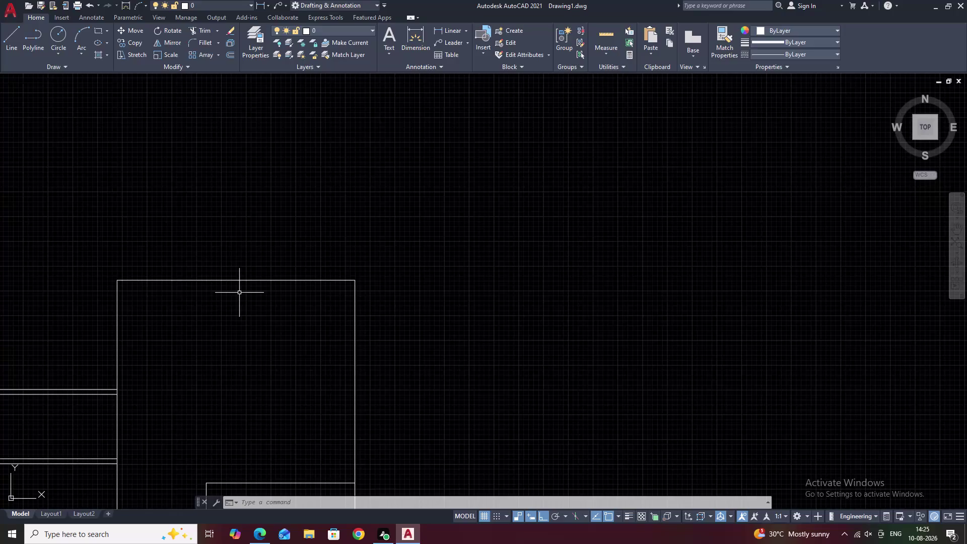
Pan over the elevation, then start a linear dimension and cancel it.
scroll(down, 3)
middle_drag(532, 241, 525, 213)
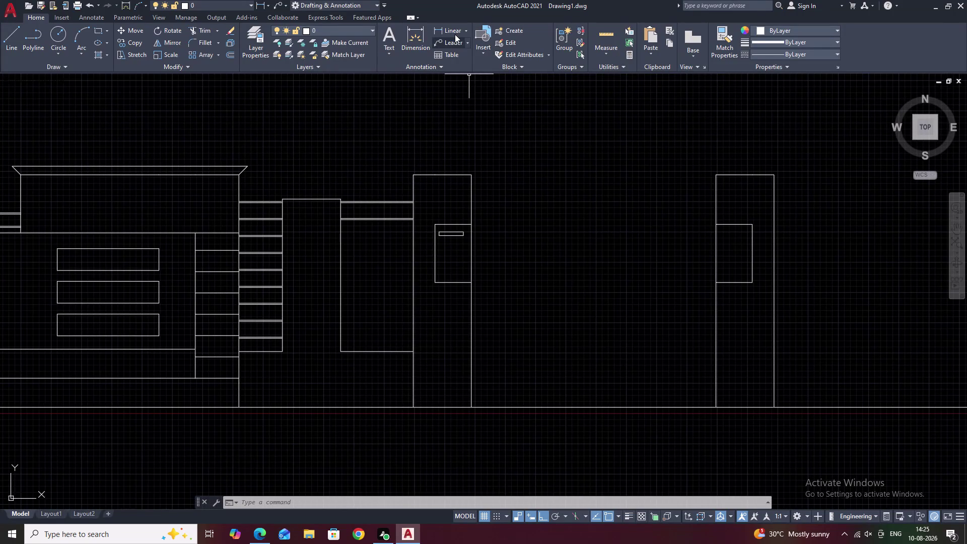
click(455, 35)
key(Escape)
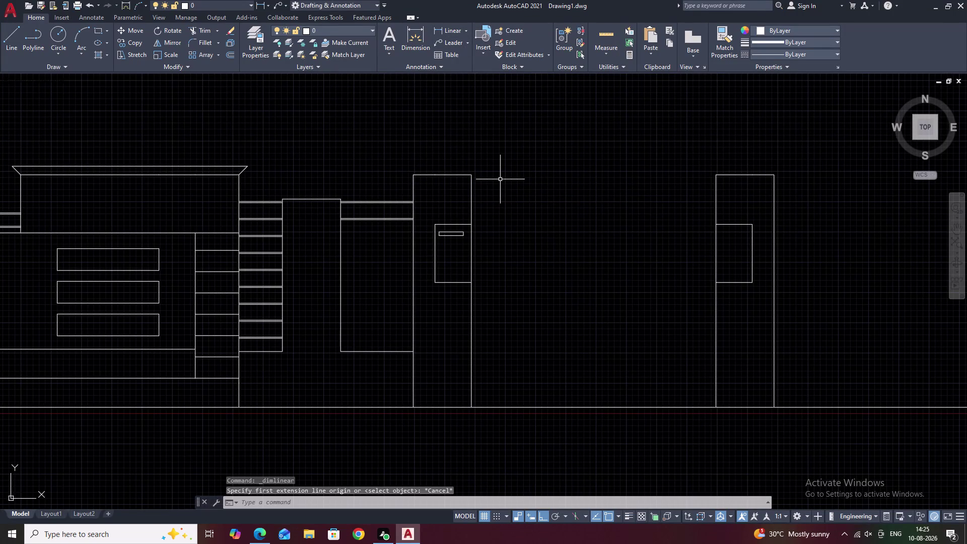
Edit the Standard dimension style and set its text height to 1.
text(d)
key(space)
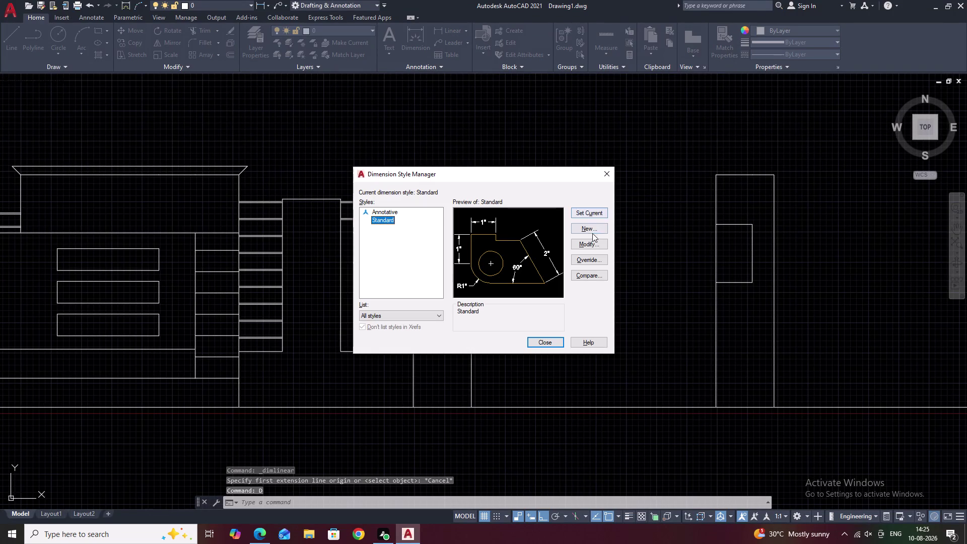
click(588, 241)
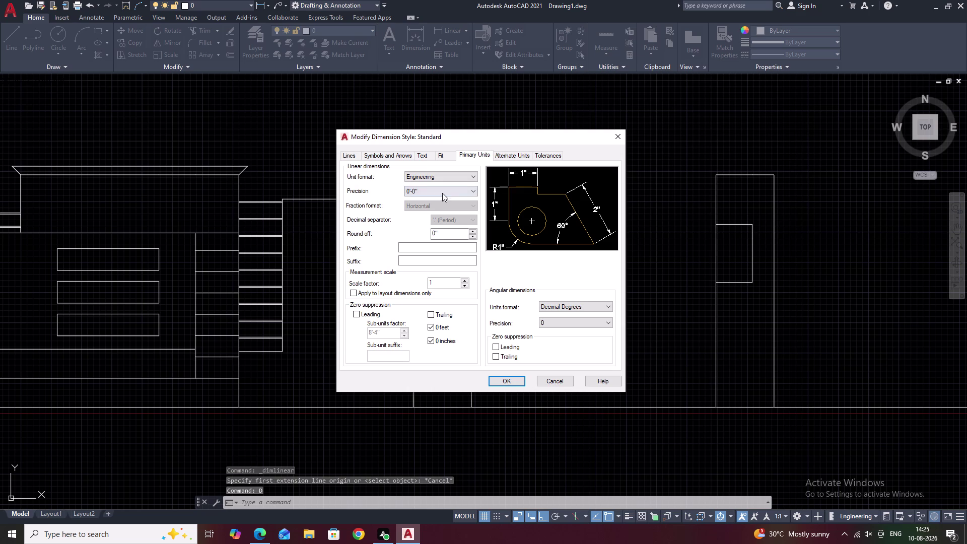
click(431, 155)
drag(466, 229, 443, 228)
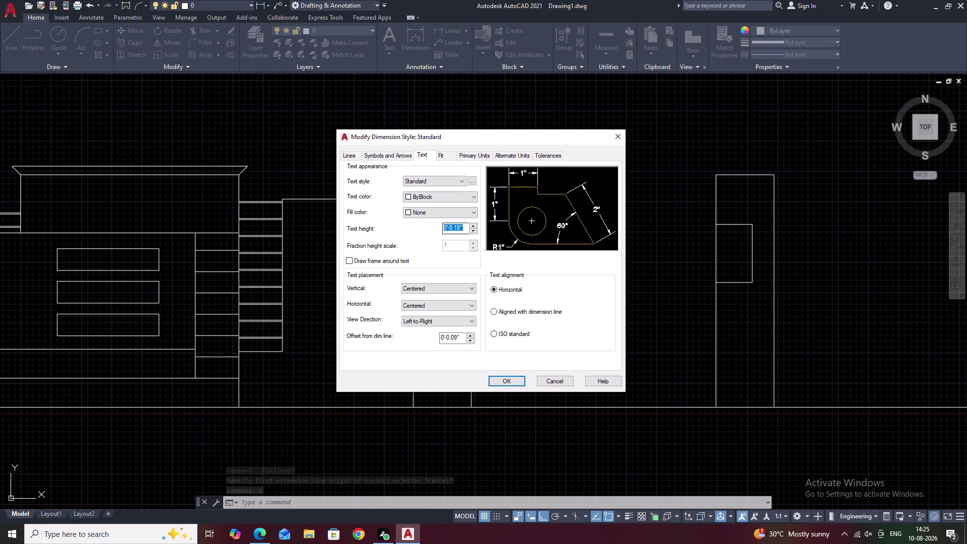
drag(444, 229, 426, 228)
key(BackSpace)
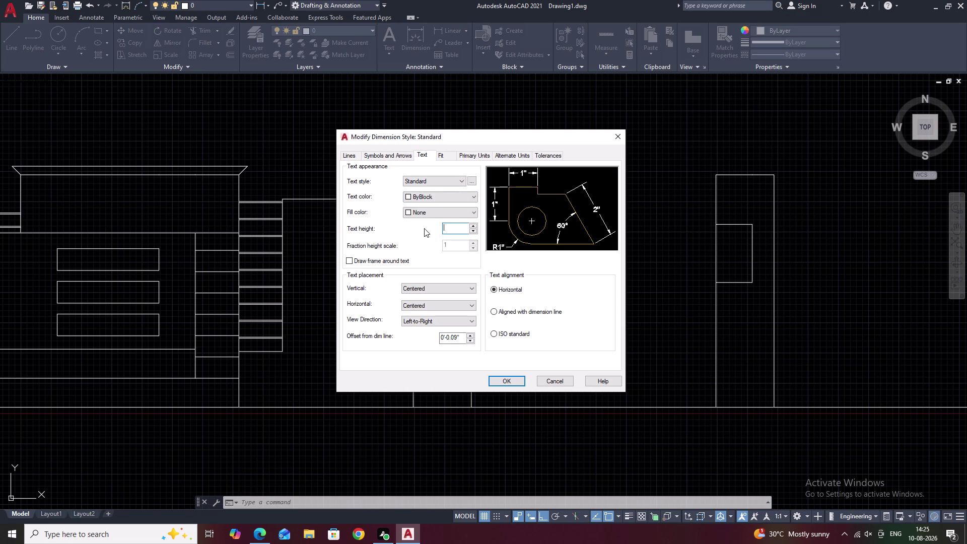
key(1)
Set the Standard style's arrow size to 2 and close the dialogs.
click(398, 159)
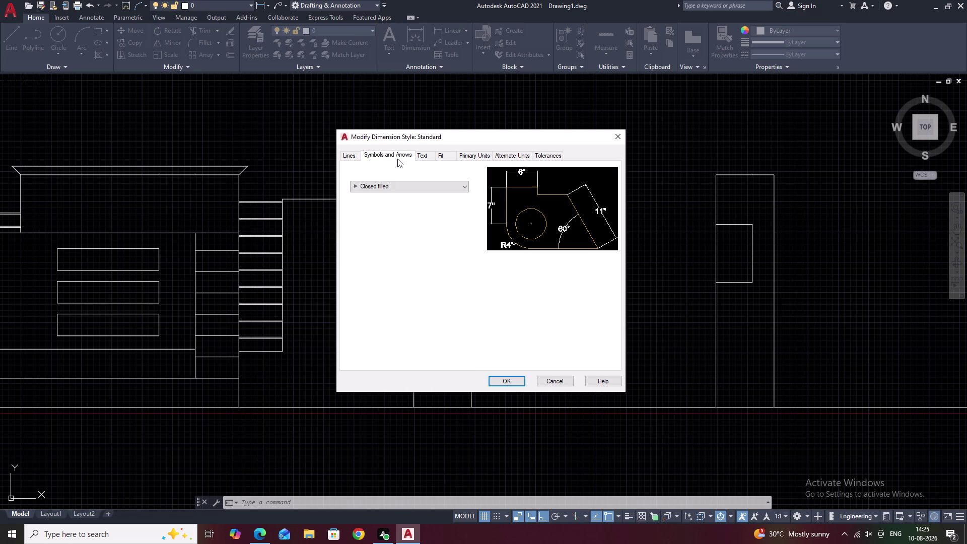
drag(372, 255, 343, 264)
key(BackSpace)
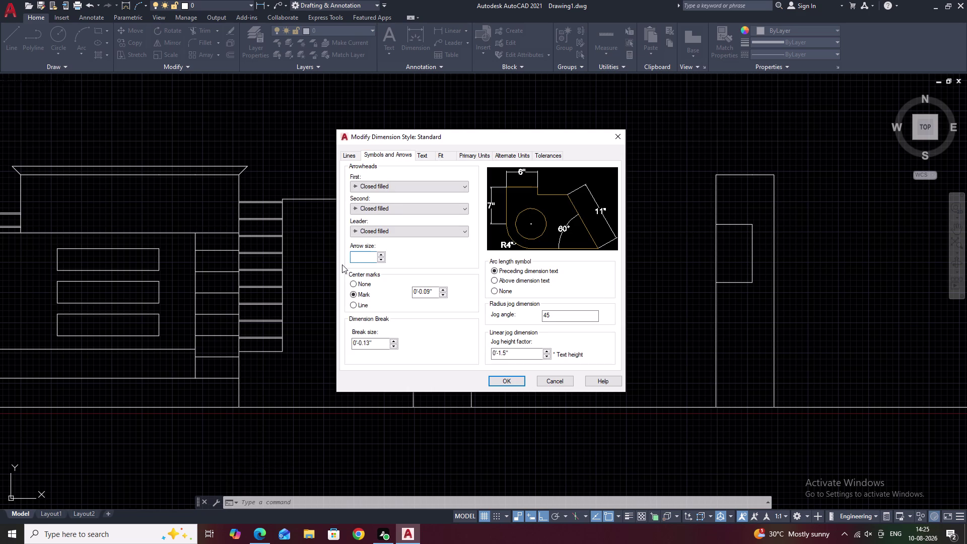
key(2)
click(513, 380)
click(544, 342)
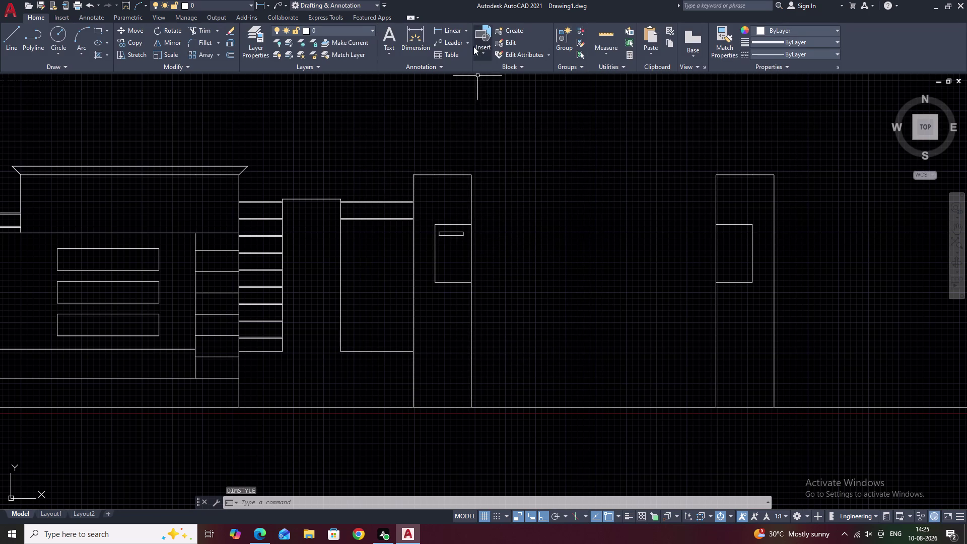
click(447, 27)
click(472, 175)
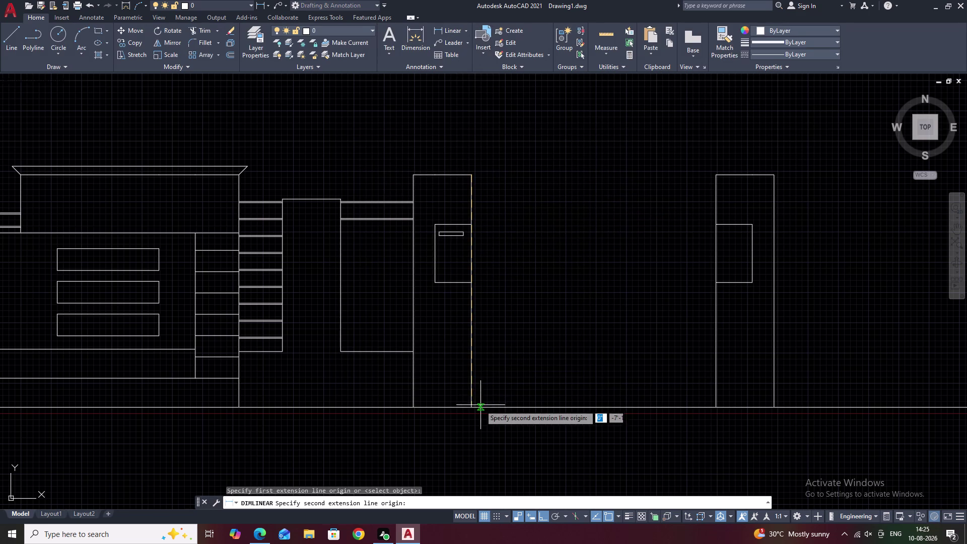
click(474, 407)
click(489, 406)
scroll(up, 3)
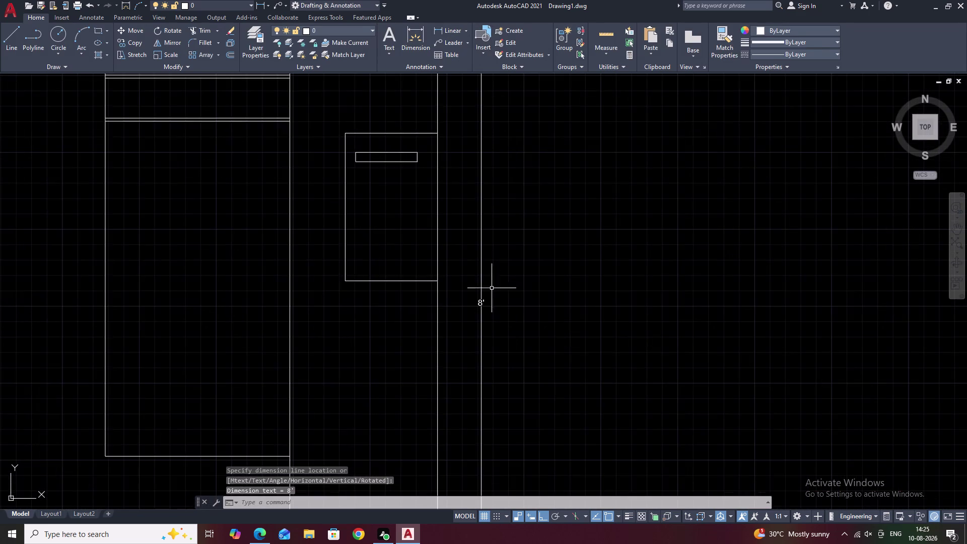
scroll(up, 3)
scroll(down, 3)
scroll(down, 3)
middle_drag(538, 325, 515, 331)
scroll(up, 3)
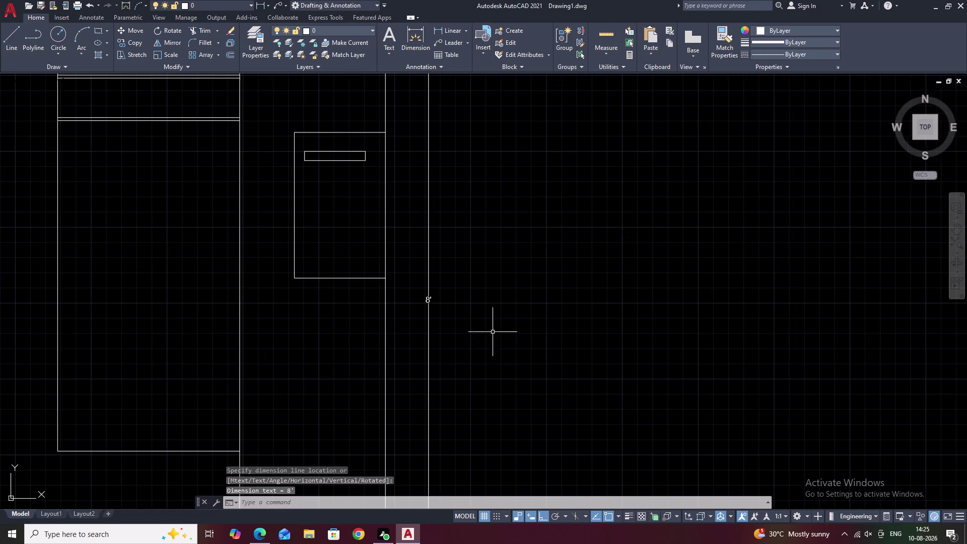
click(429, 338)
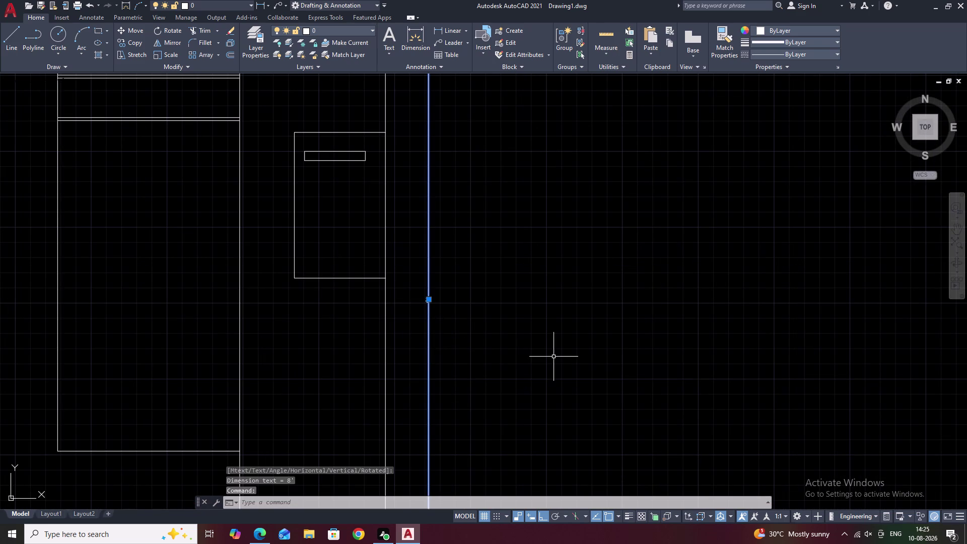
text(e)
key(space)
scroll(down, 3)
scroll(down, 3)
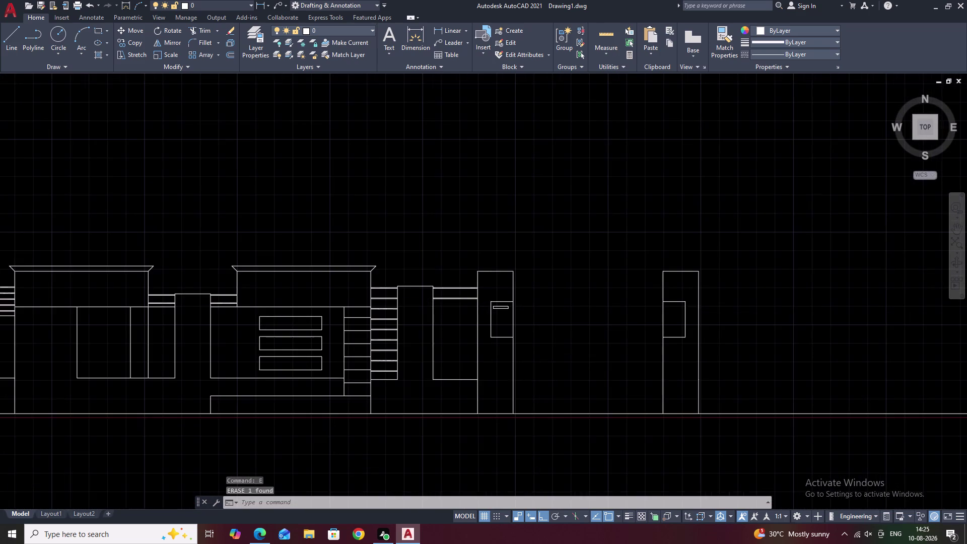
middle_drag(575, 354, 527, 367)
scroll(up, 3)
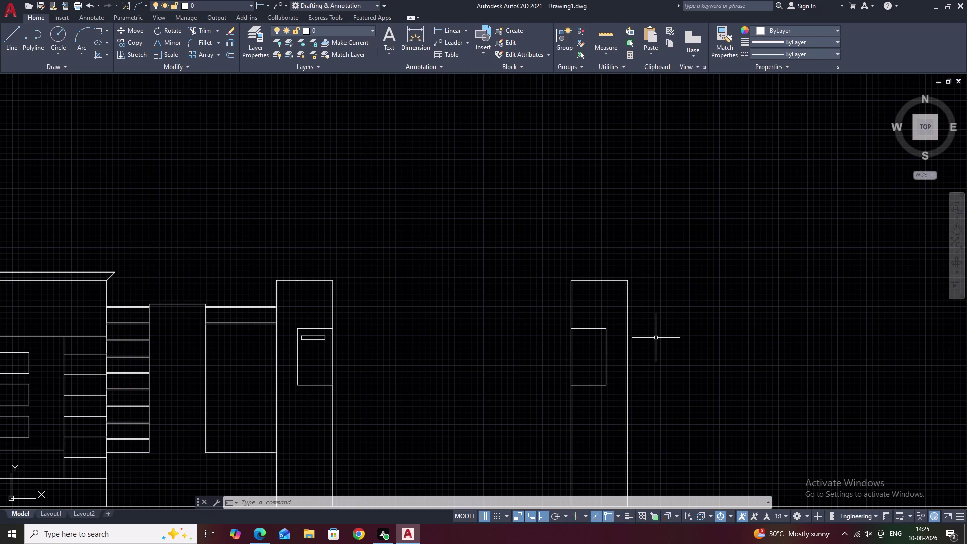
Select both pieces of the pillar's top edge and join them with J.
middle_drag(342, 269, 481, 293)
scroll(up, 3)
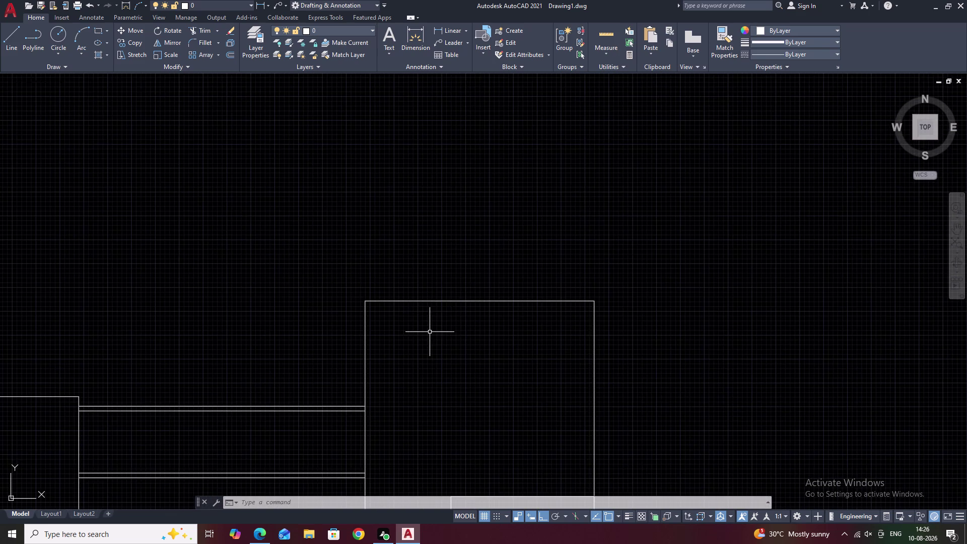
middle_drag(430, 332, 441, 313)
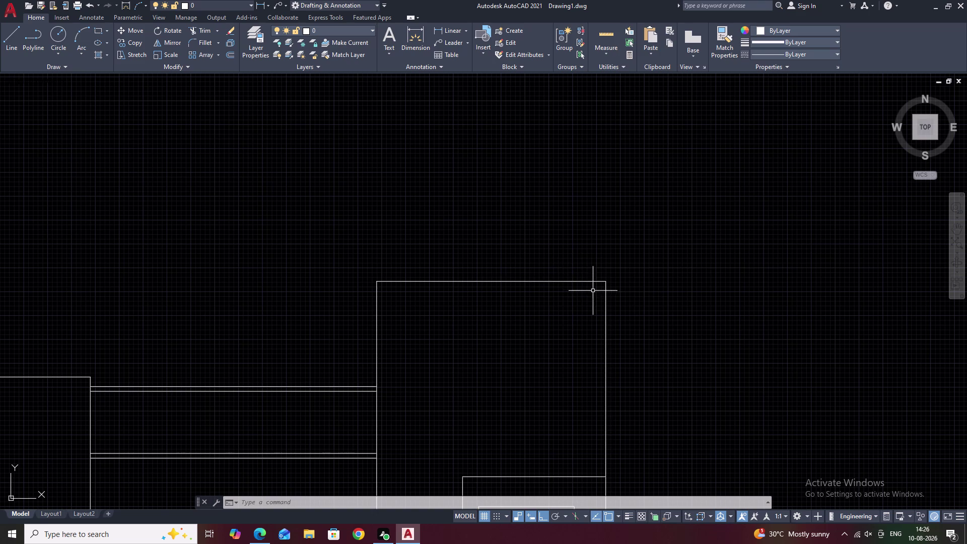
drag(564, 250, 470, 304)
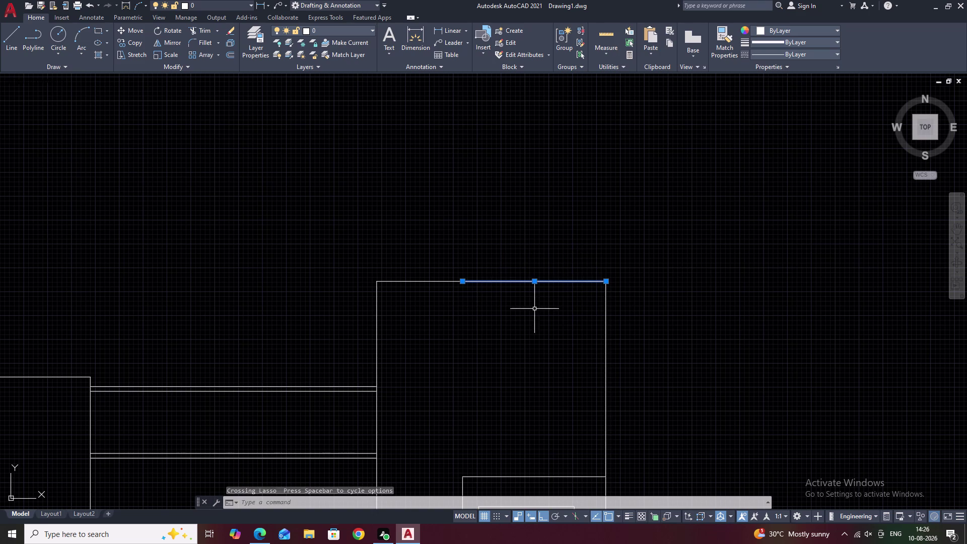
drag(461, 255, 414, 307)
text(j)
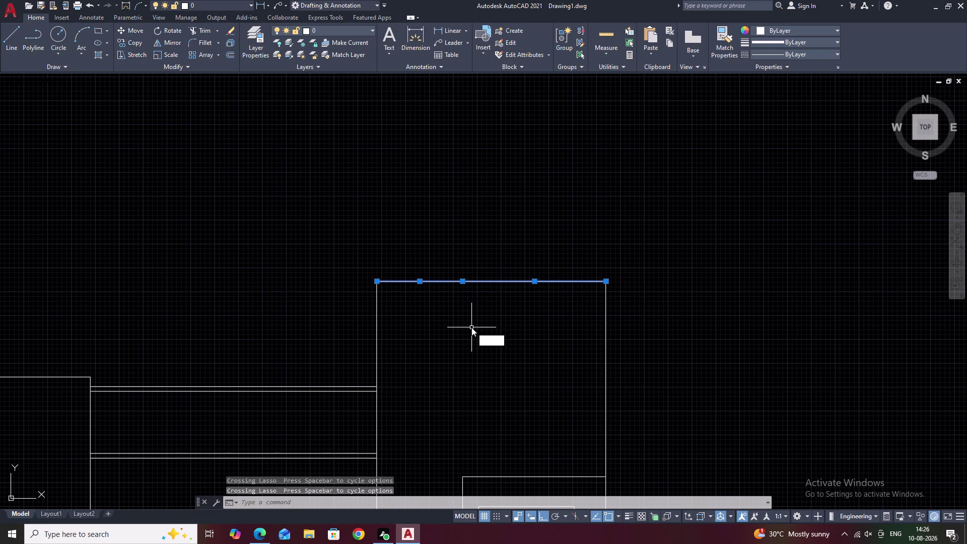
key(space)
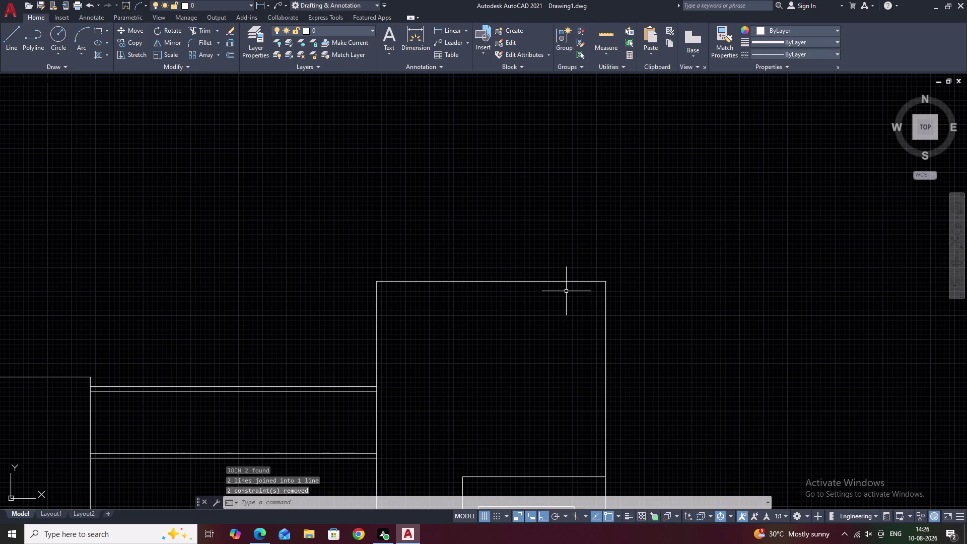
Start a 3-unit offset of the pillar's top edge, then cancel it.
text(o)
key(space)
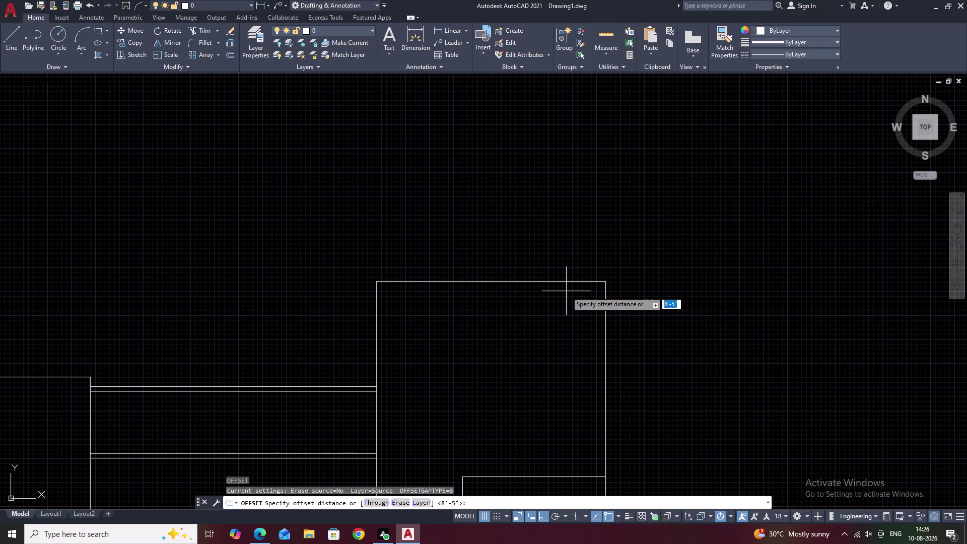
key(3)
key(space)
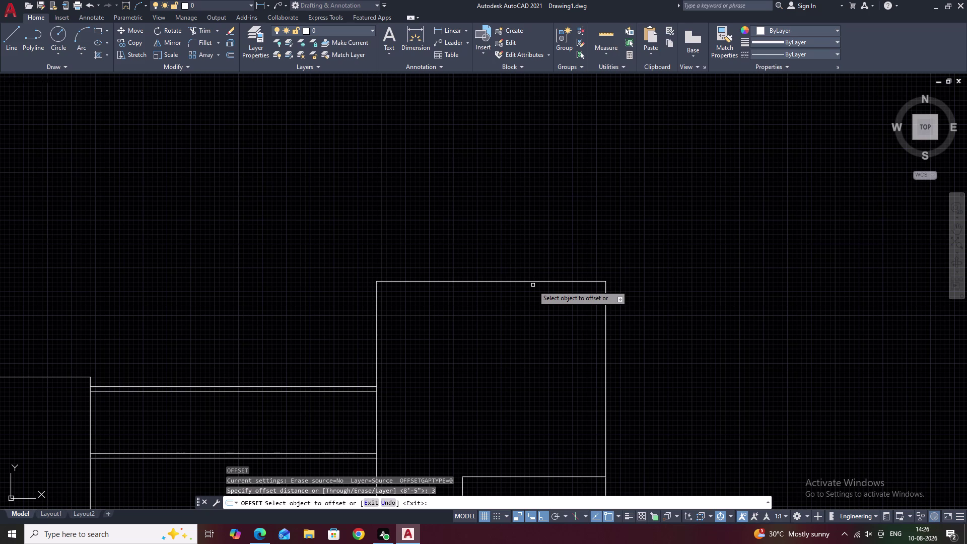
click(539, 281)
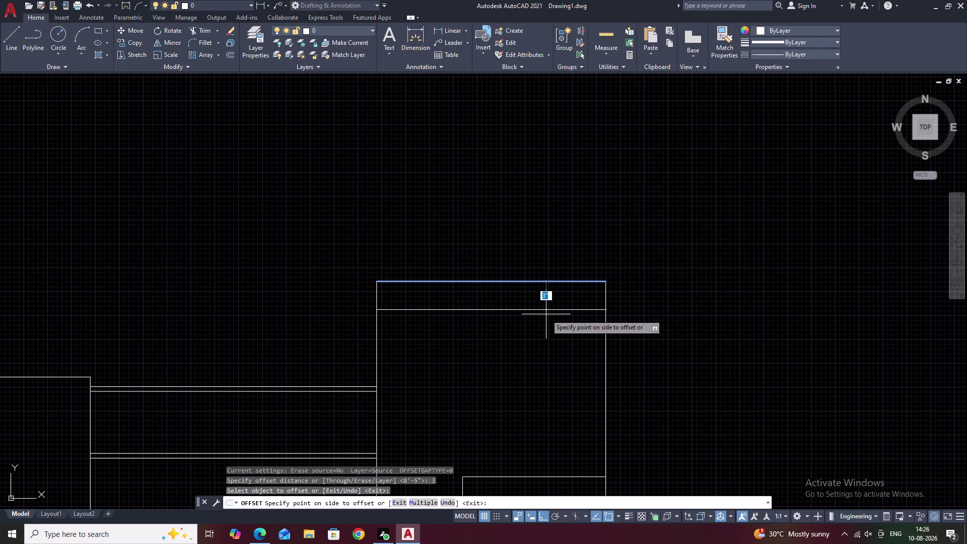
key(Escape)
Offset the pillar's top edge 2 units downward.
text(o)
key(space)
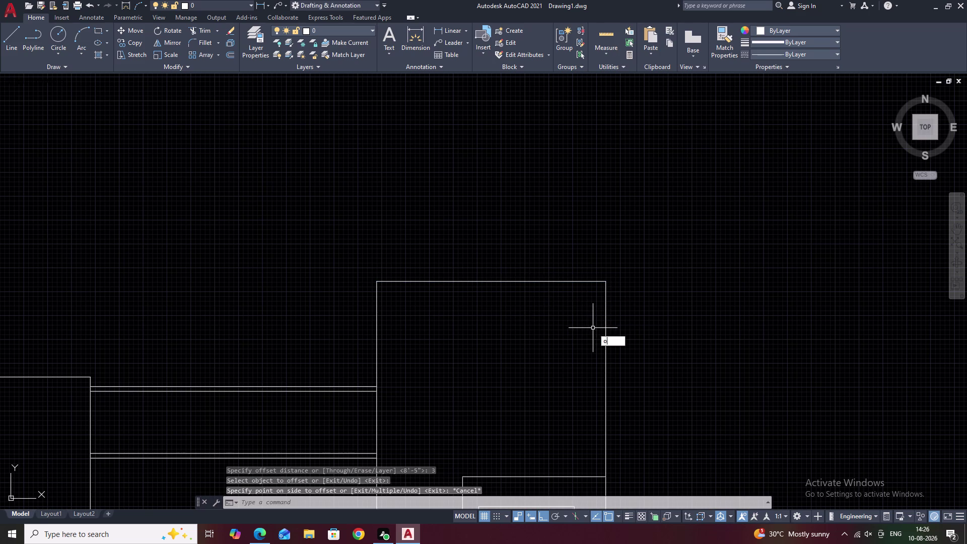
text(2)
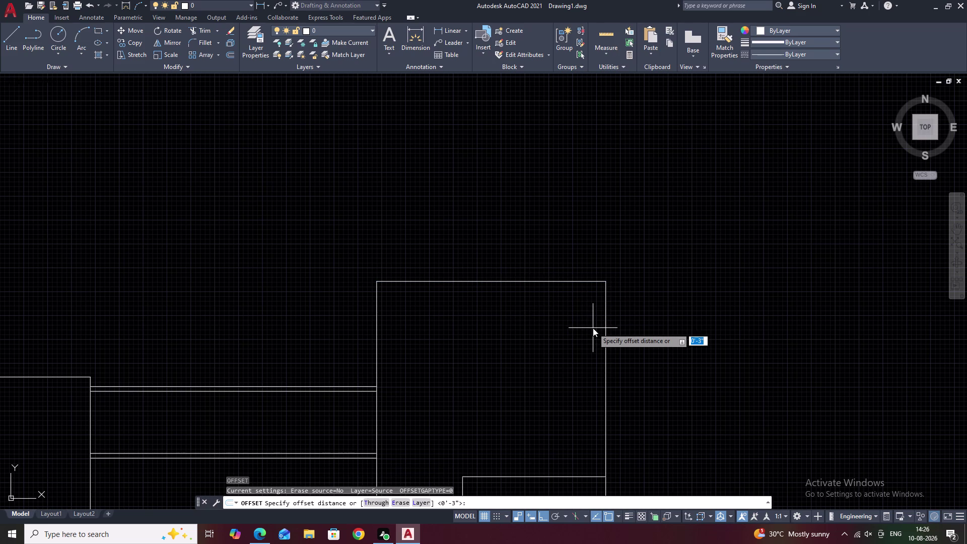
key(space)
click(540, 283)
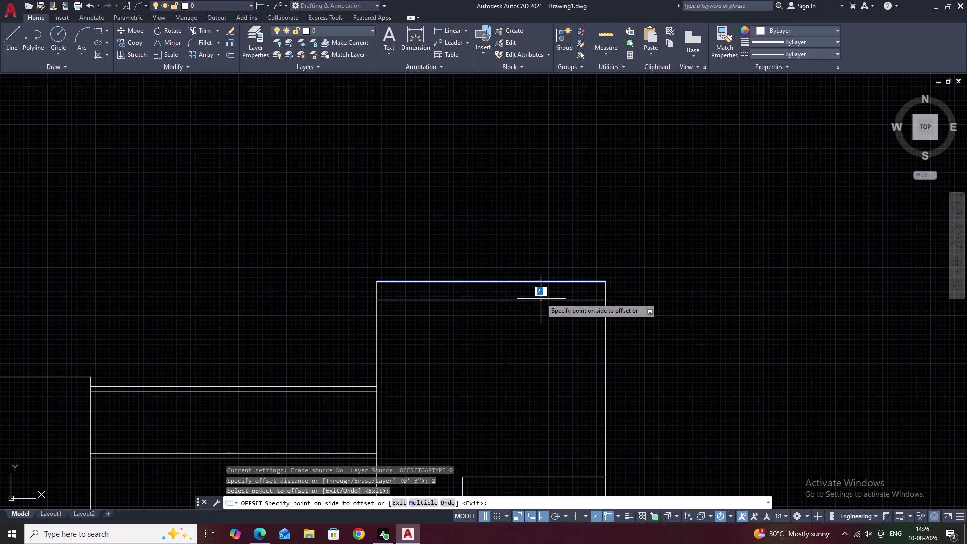
click(542, 315)
key(Escape)
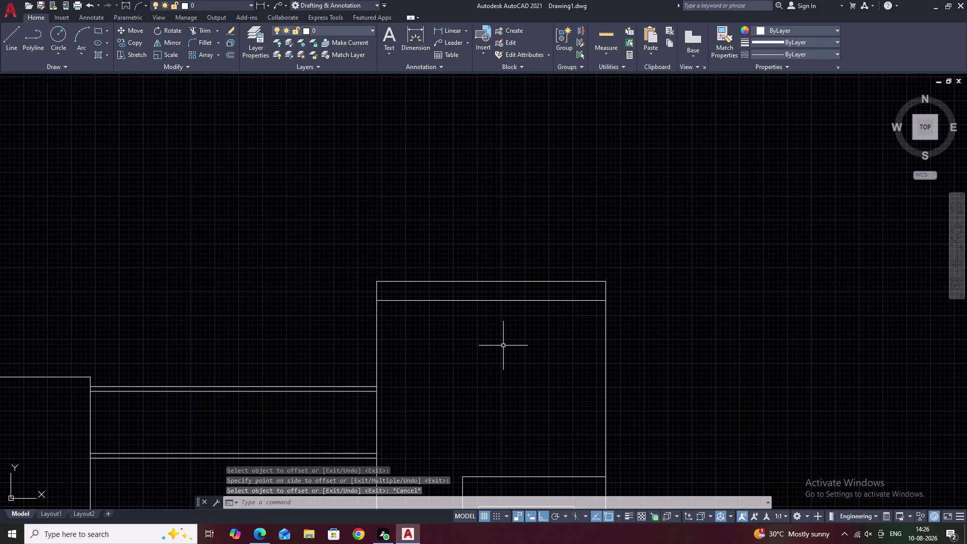
Trim the left and right side stubs above the new inner line.
text(tr)
key(space)
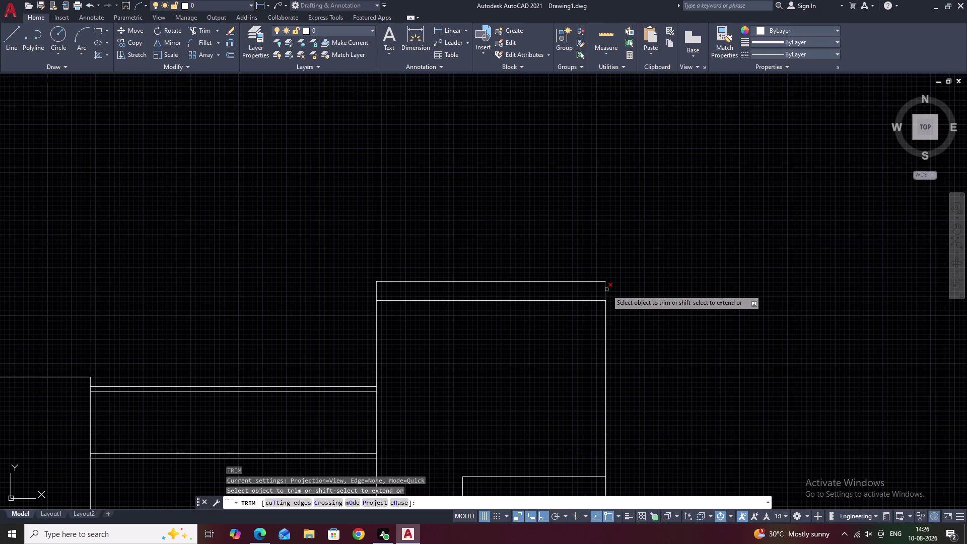
click(606, 290)
click(377, 290)
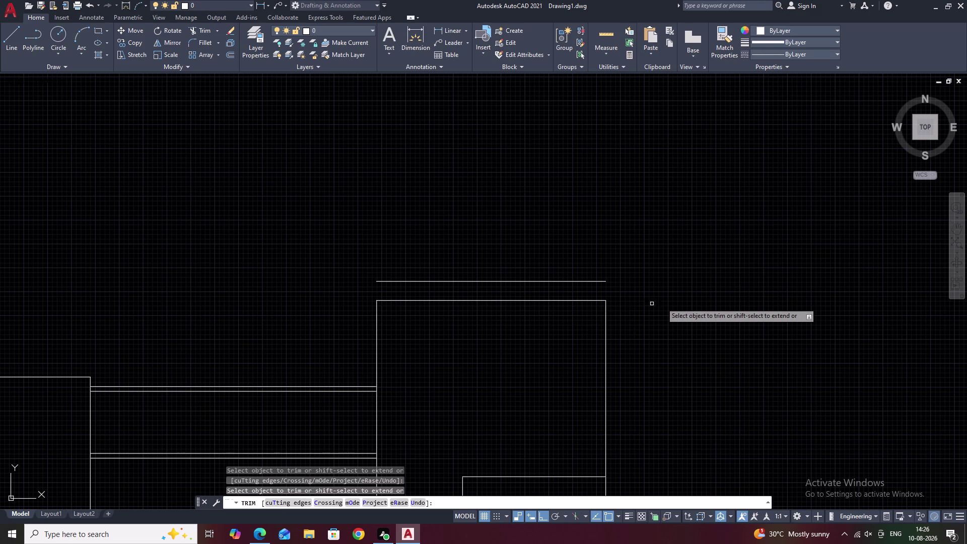
key(Escape)
Re-center the view on the pillar top and start the LINE command.
scroll(down, 3)
middle_drag(631, 290, 599, 301)
scroll(up, 3)
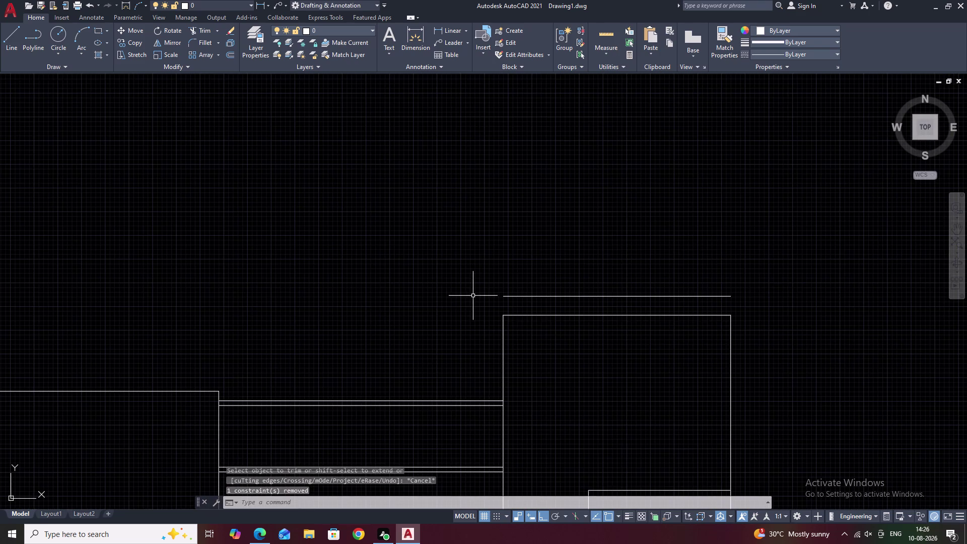
scroll(up, 3)
middle_drag(521, 323, 570, 336)
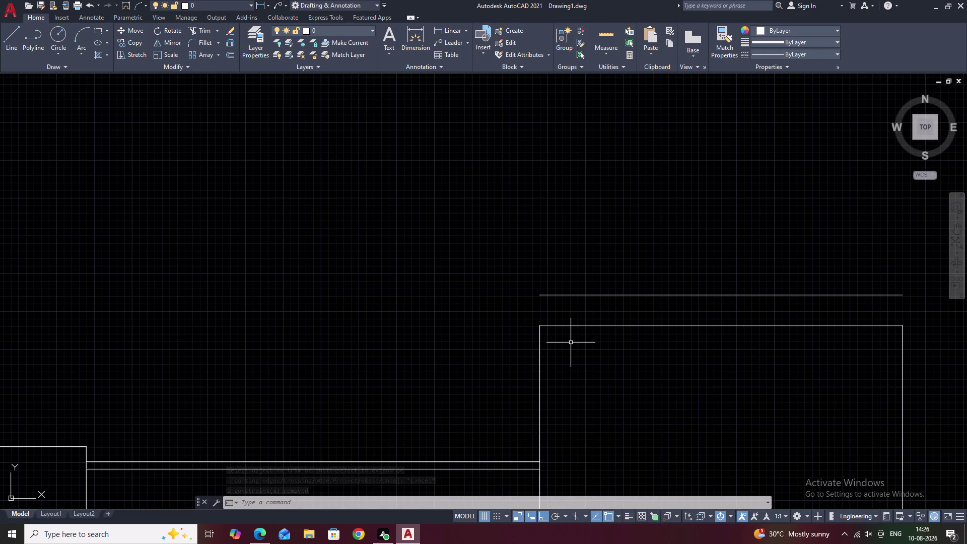
text(l)
key(space)
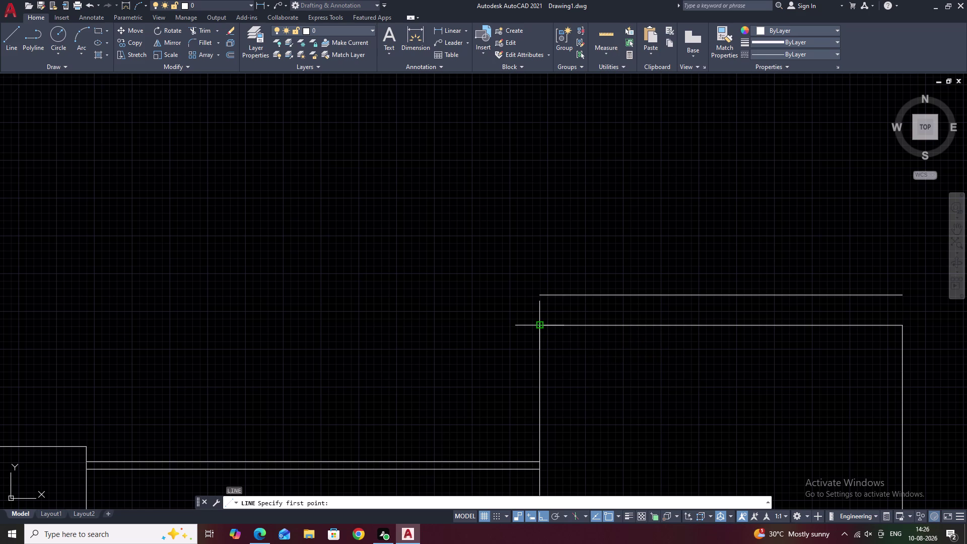
click(539, 326)
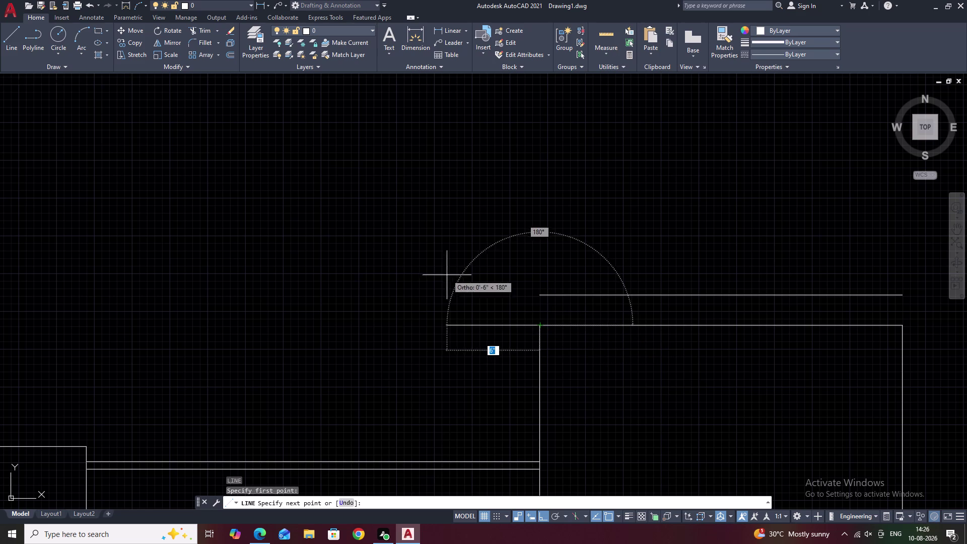
key(F8)
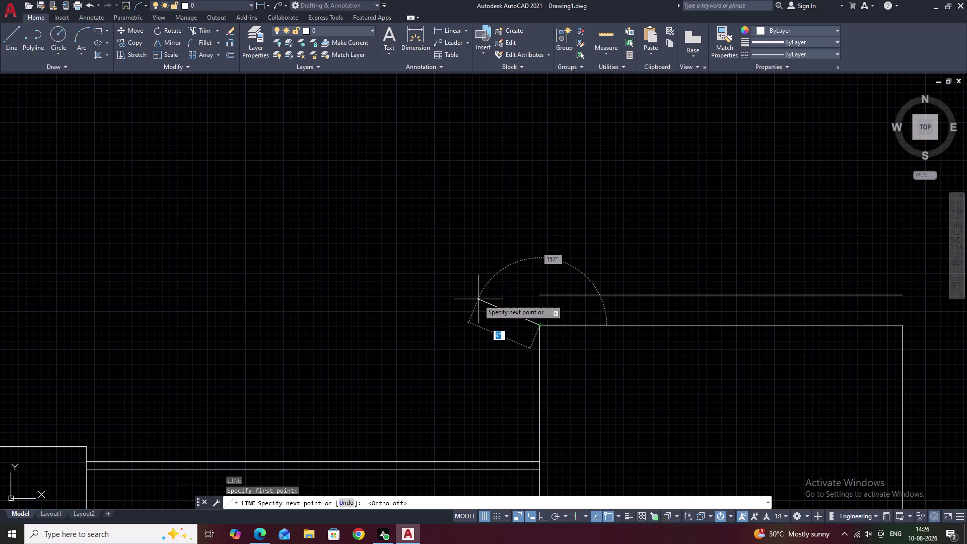
key(shift+at)
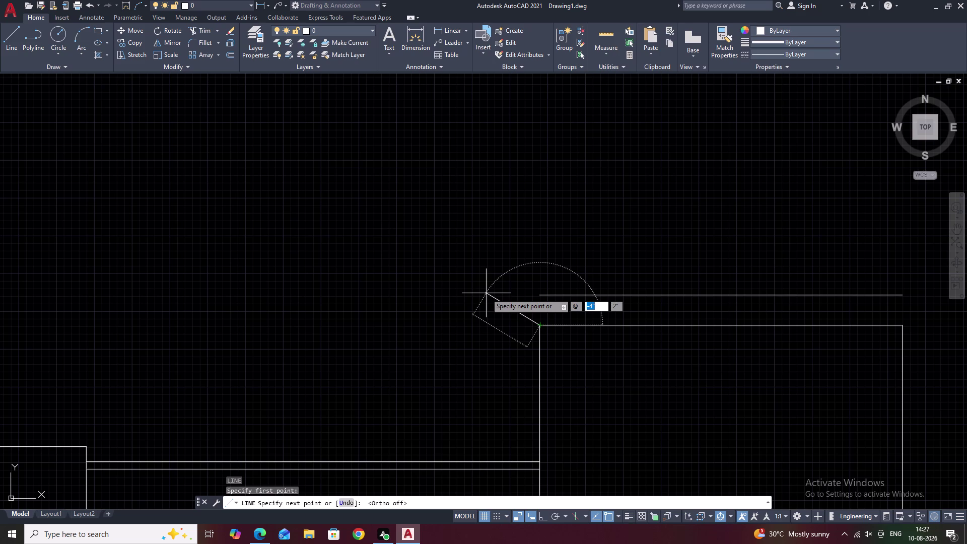
key(2)
key(space)
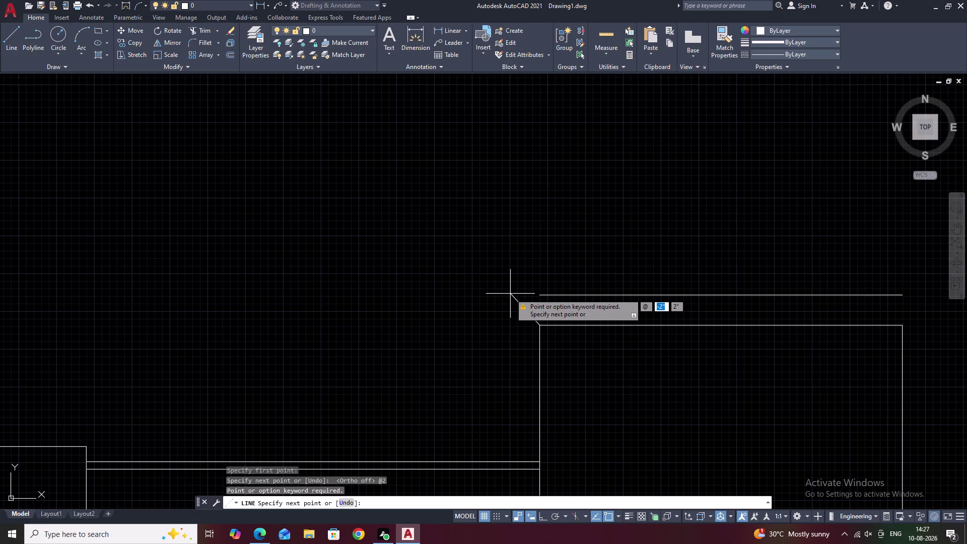
key(period)
key(BackSpace)
key(2)
key(shift+less)
text(13)
key(Return)
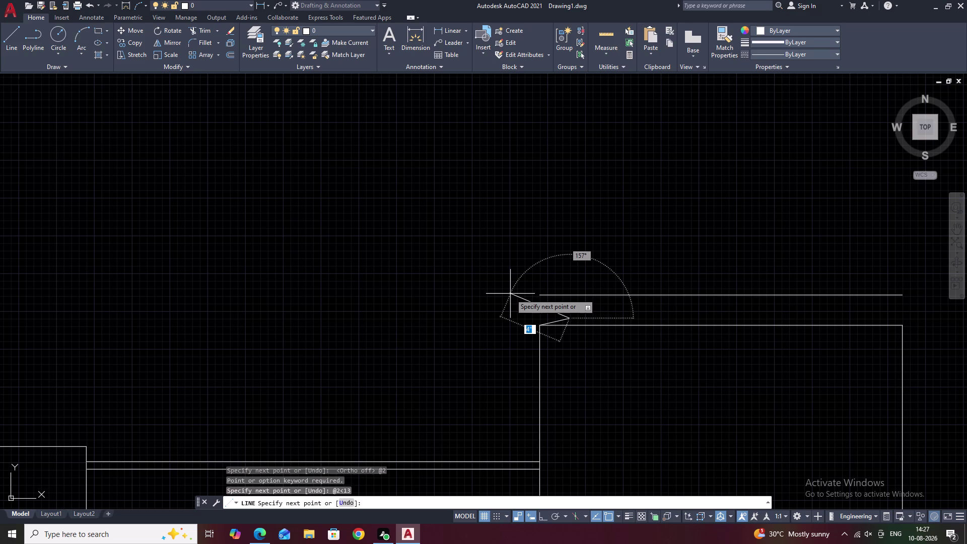
key(5)
key(Escape)
key(Escape)
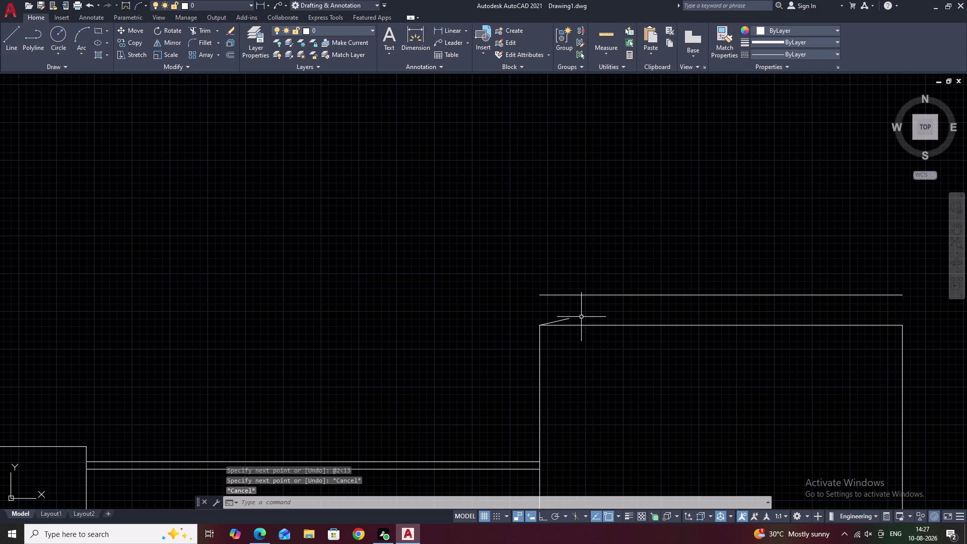
click(566, 320)
text(e)
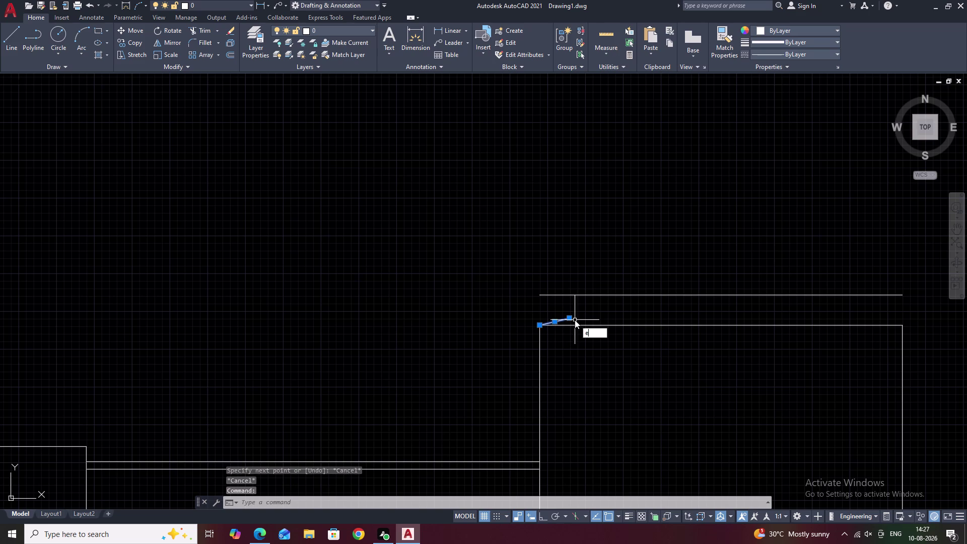
key(space)
text(l)
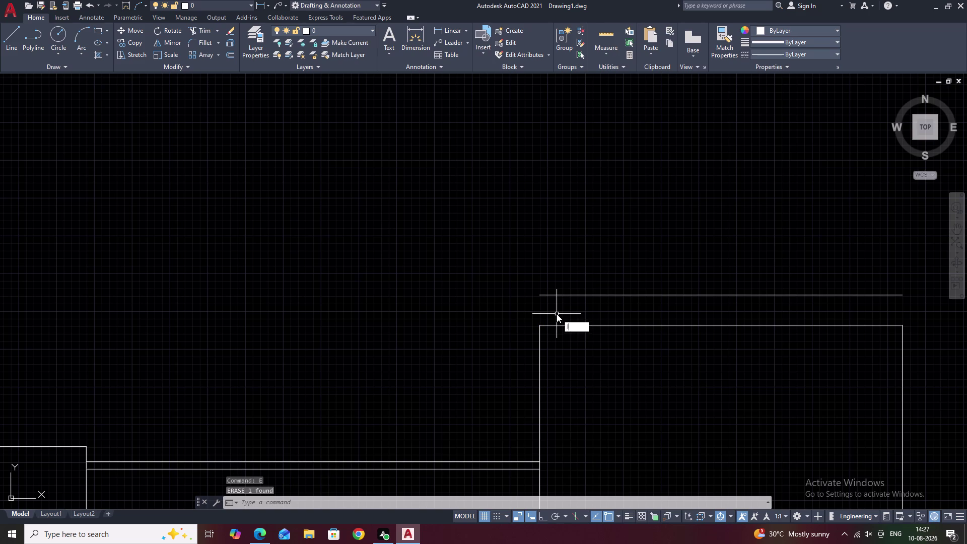
key(space)
click(537, 323)
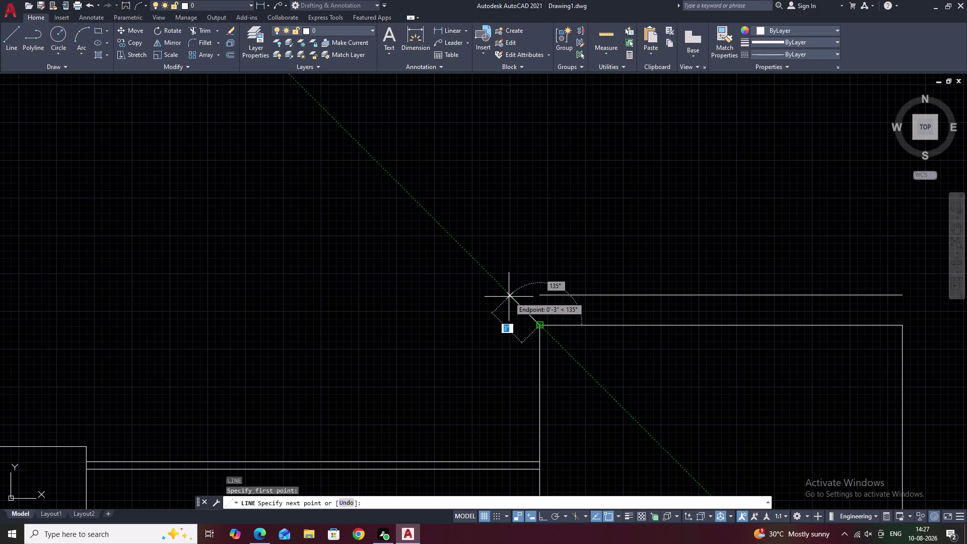
key(shift+at)
key(2)
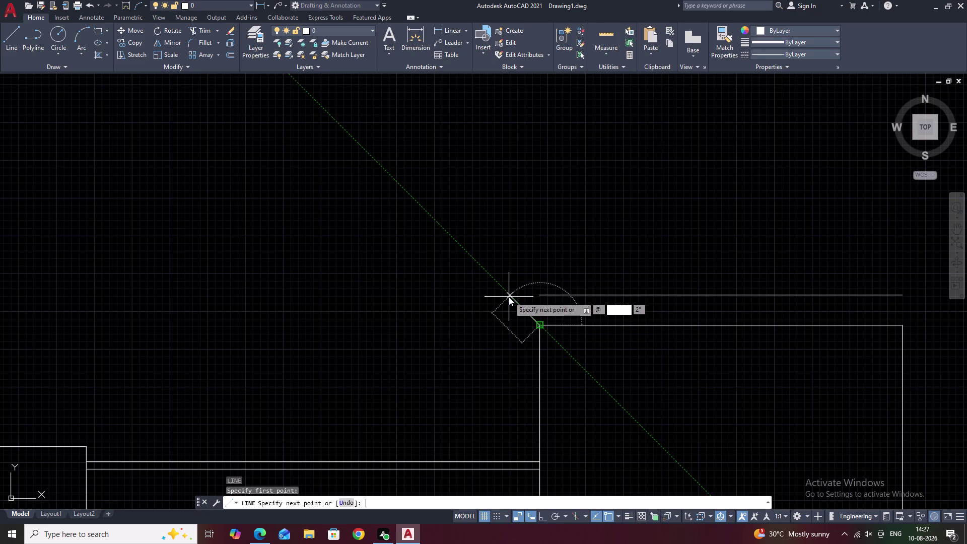
key(shift+less)
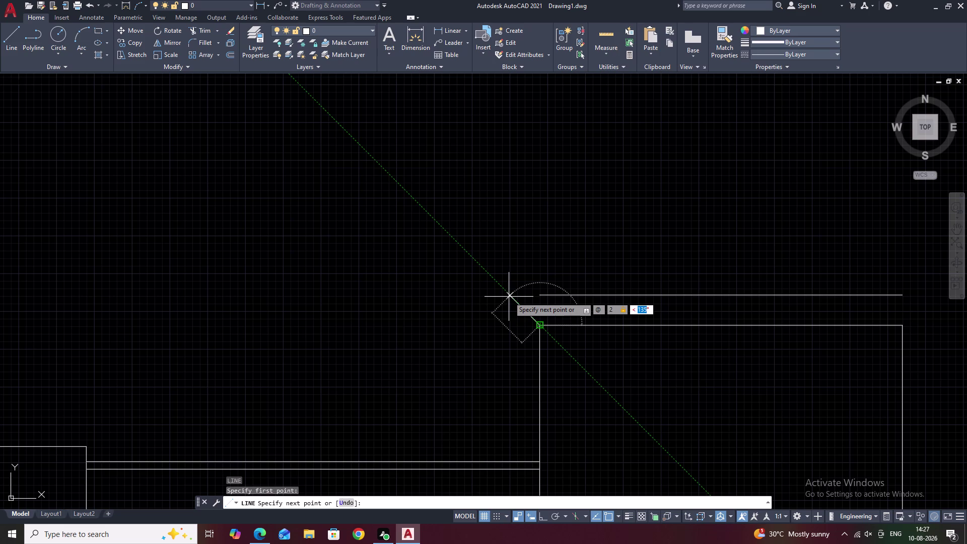
key(space)
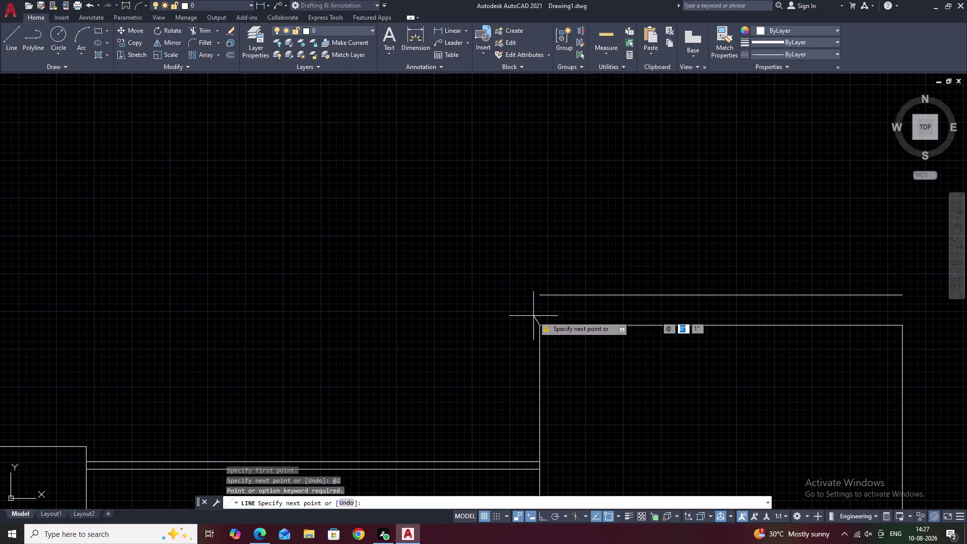
key(Escape)
text(l)
key(space)
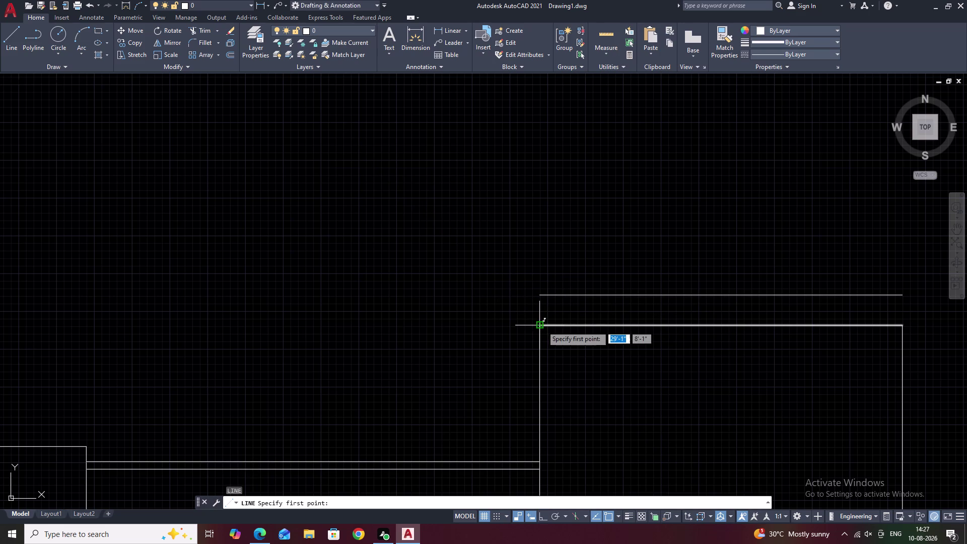
click(541, 326)
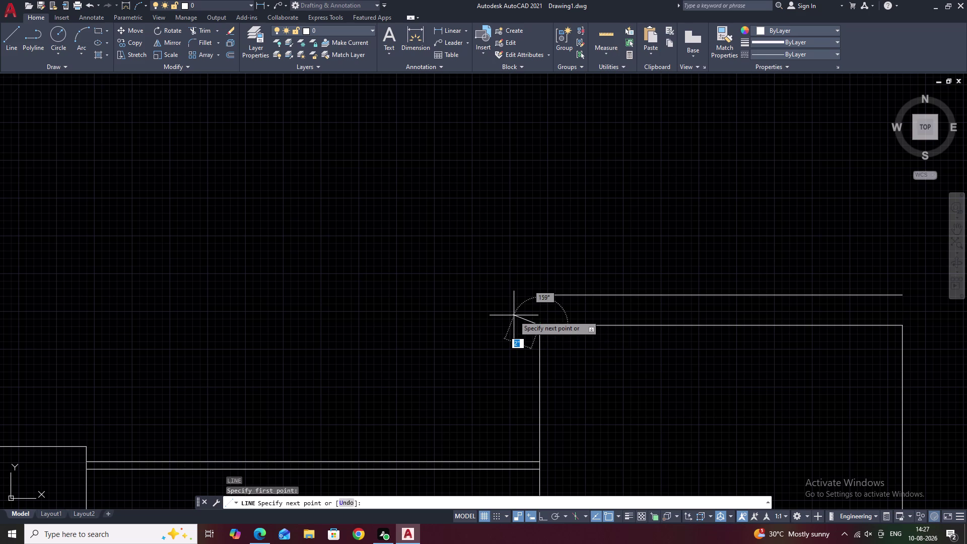
key(shift+at)
key(2)
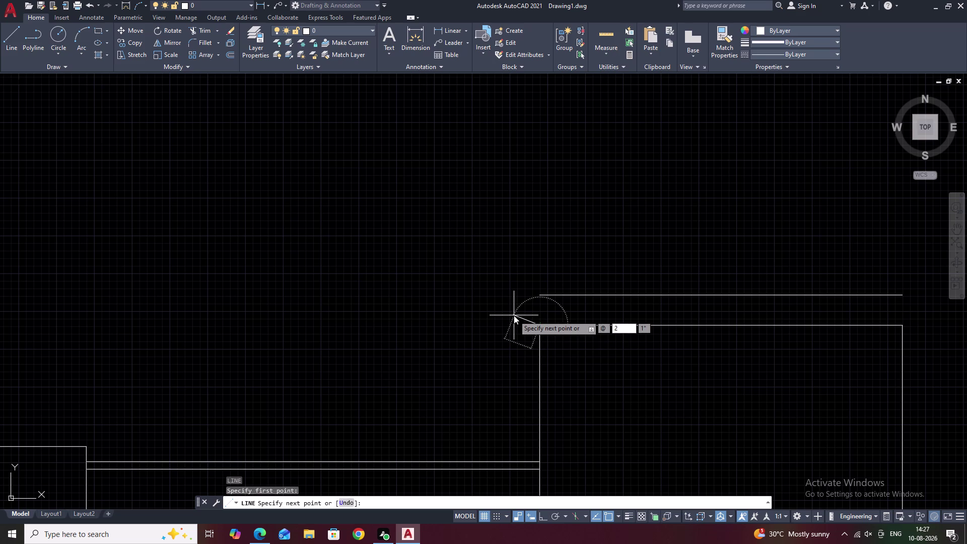
key(shift+less)
text(1)
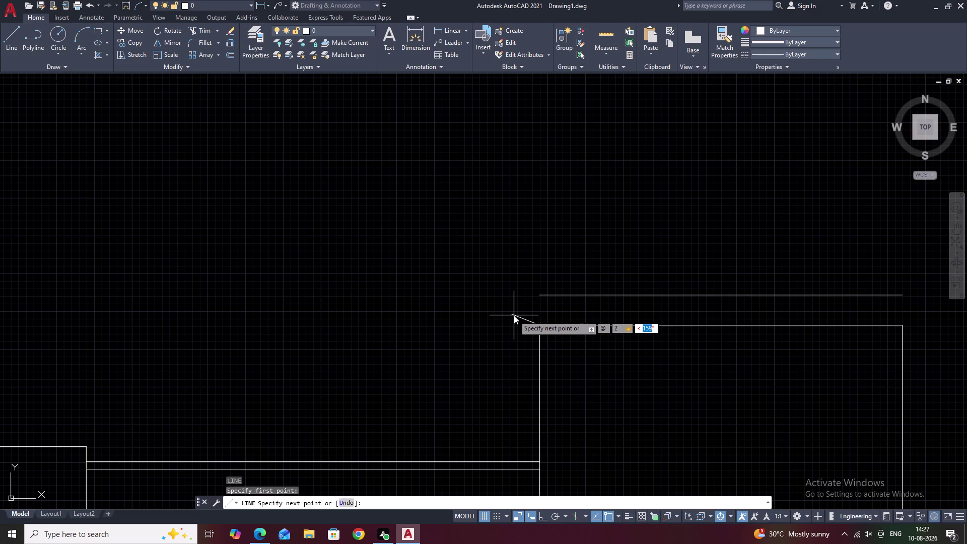
text(35)
key(space)
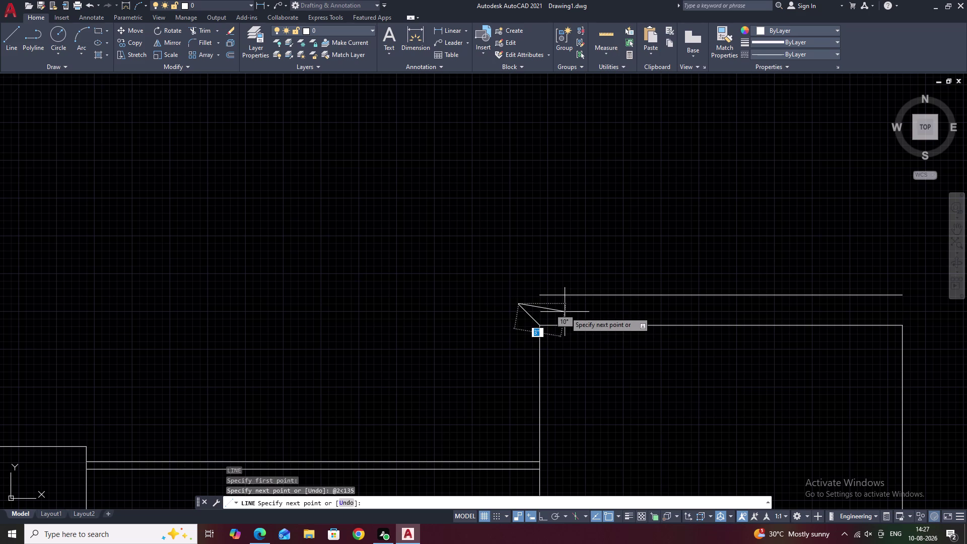
key(Escape)
scroll(up, 3)
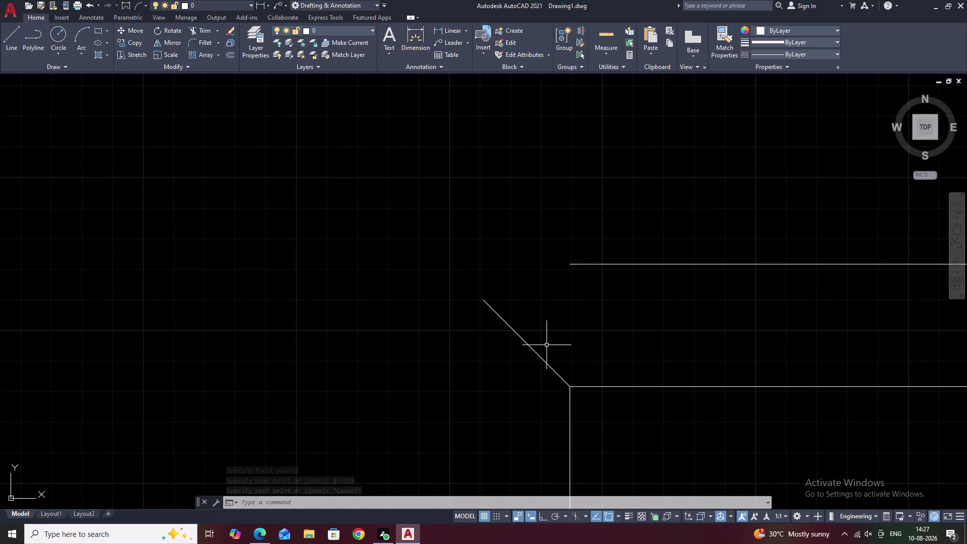
click(542, 357)
text(e)
key(space)
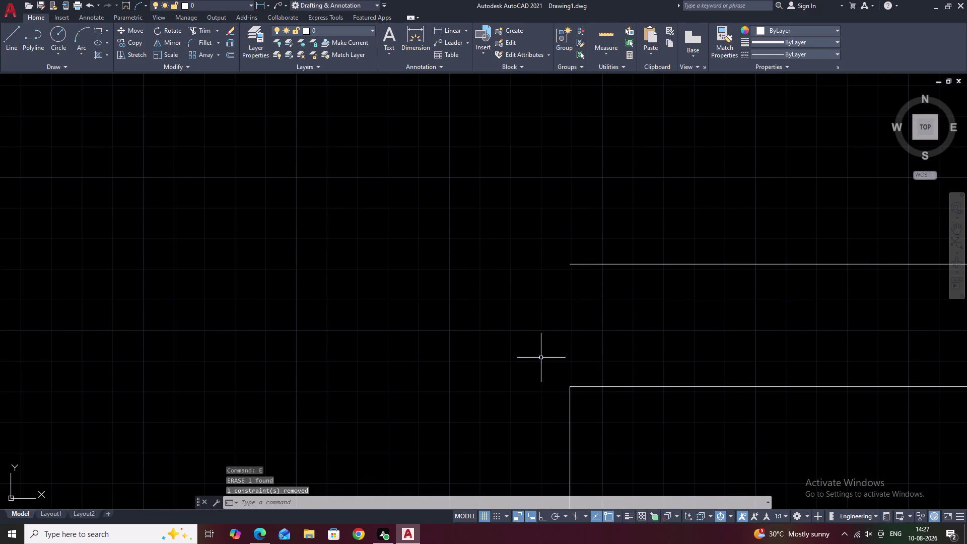
click(444, 32)
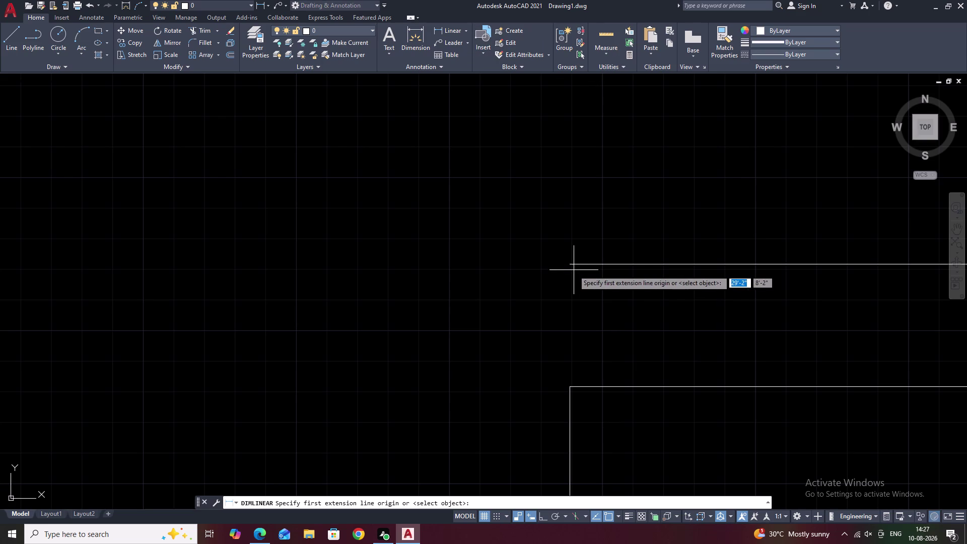
Measure from the upper line's left end to the rectangle's corner, then abandon it.
click(572, 265)
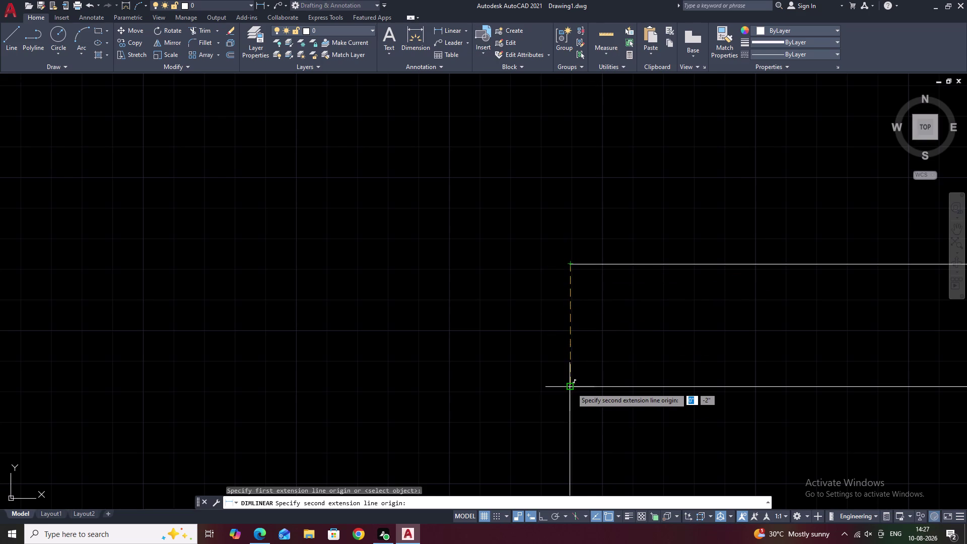
click(571, 387)
key(Escape)
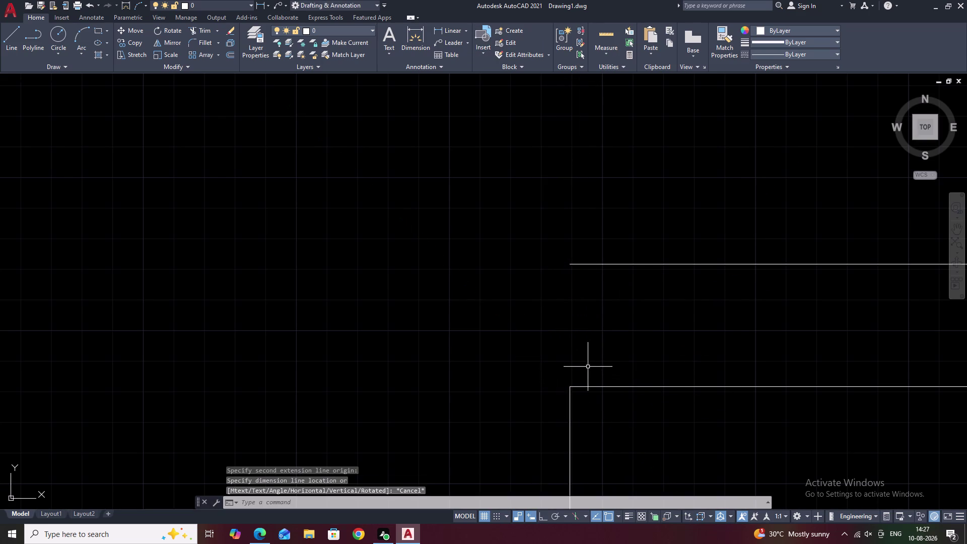
scroll(down, 3)
Draw a 3-unit line at 135° from the right rectangle's top-left corner.
text(l)
key(space)
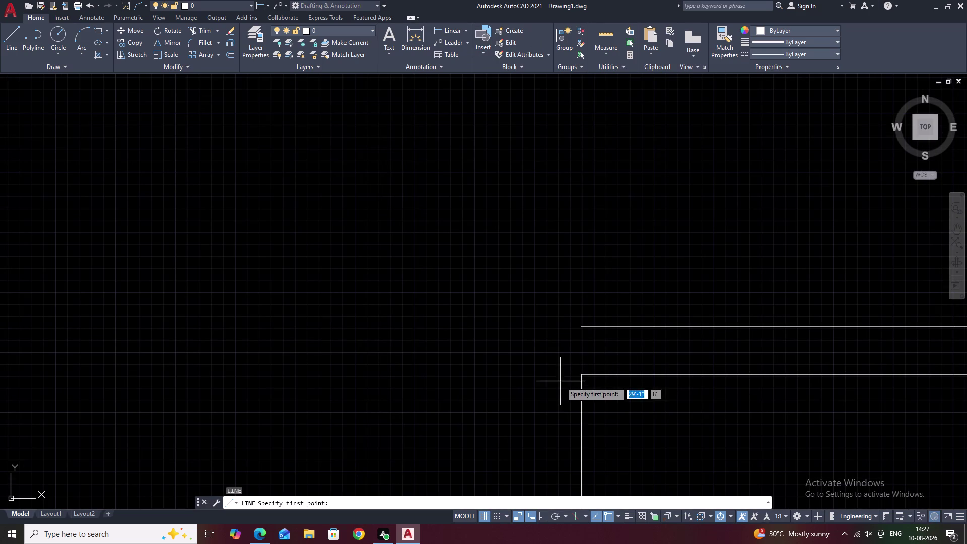
click(582, 375)
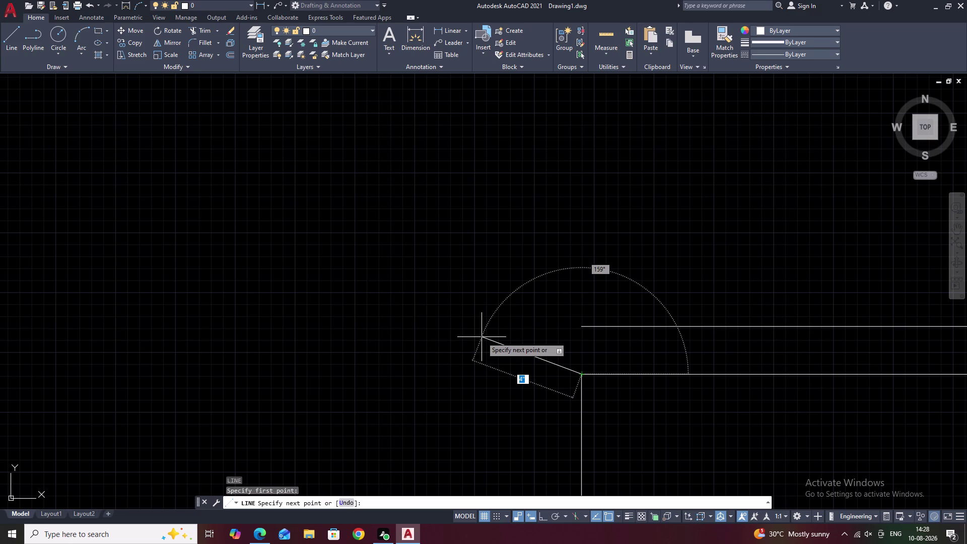
key(shift+at)
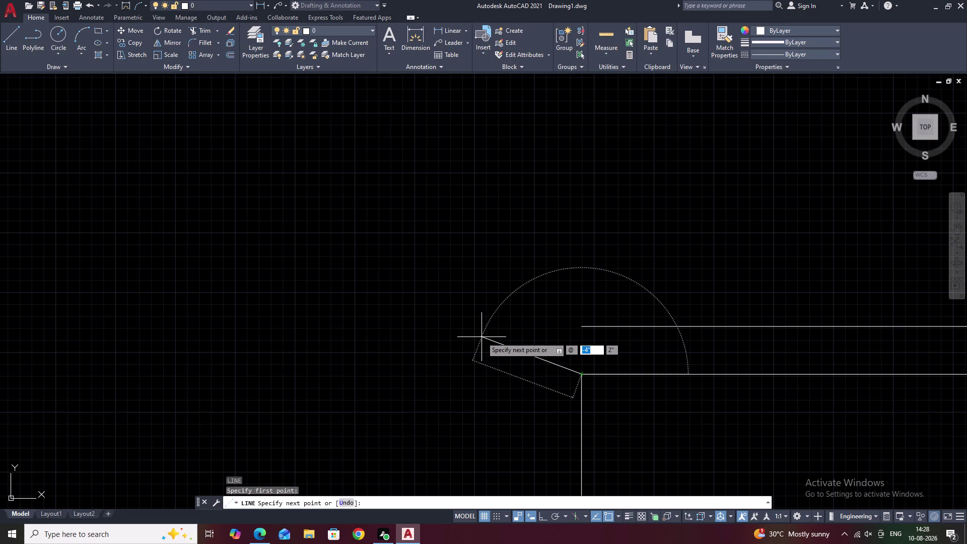
key(3)
text(<)
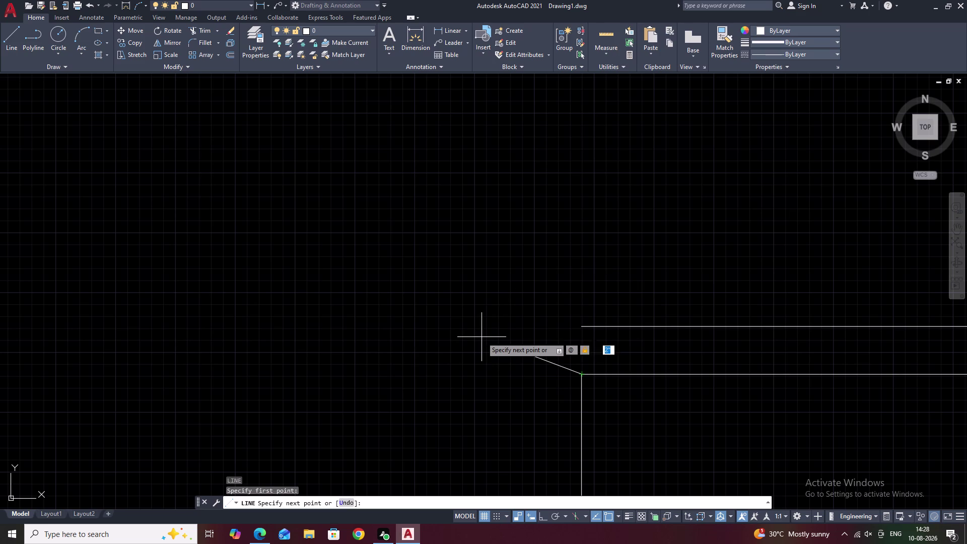
text(135)
key(space)
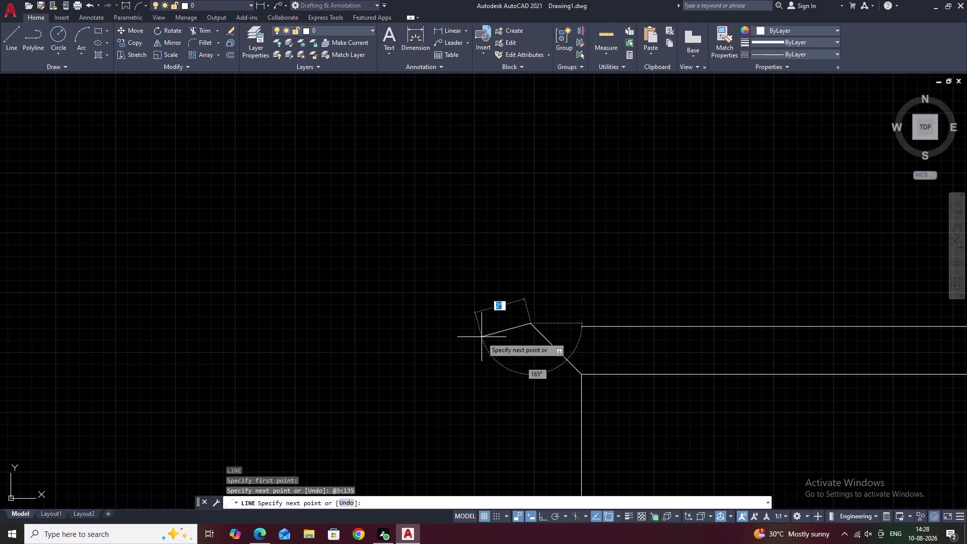
key(Escape)
scroll(down, 3)
middle_drag(705, 355, 650, 360)
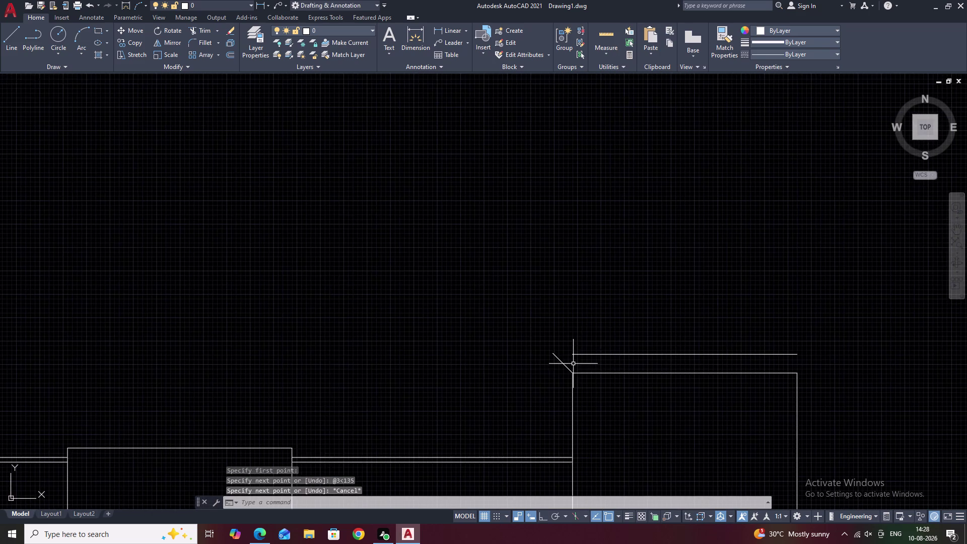
scroll(up, 3)
Try extend and trim on the cornice, cancel both, and pan to the pillar.
text(ex)
key(space)
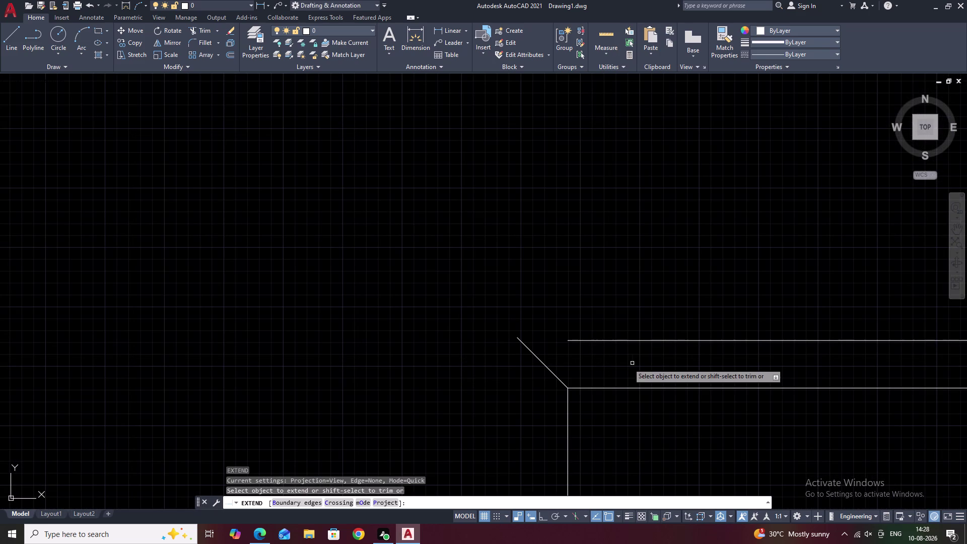
click(588, 341)
key(Escape)
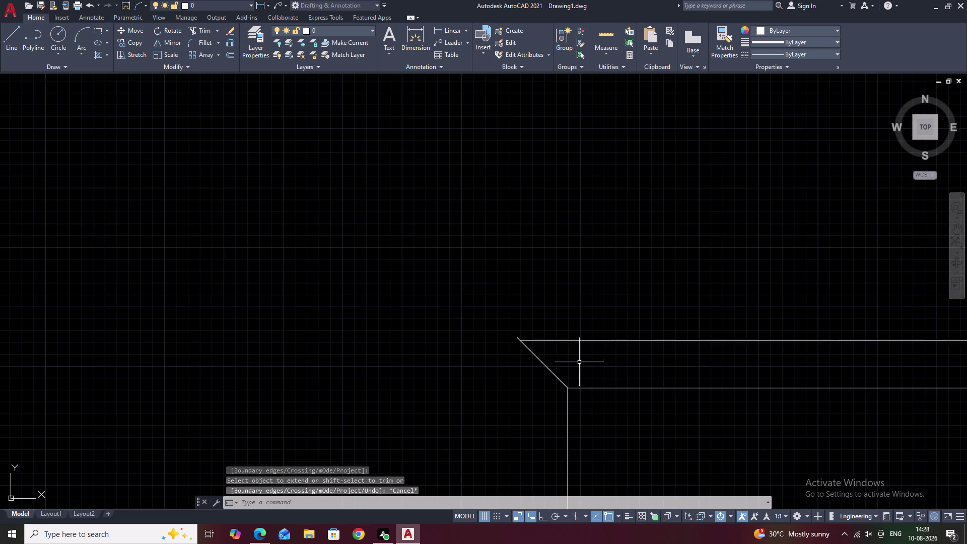
scroll(up, 3)
text(tr)
key(space)
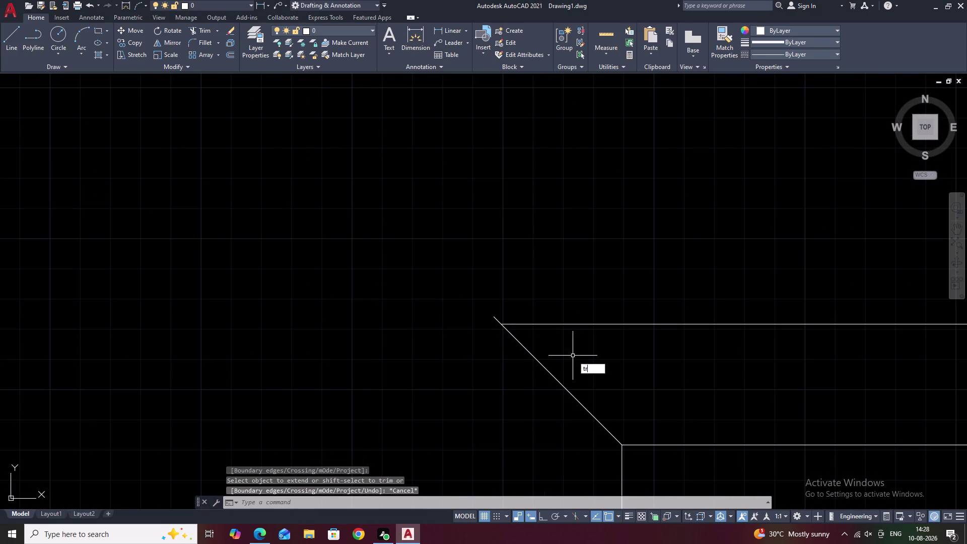
click(496, 320)
scroll(down, 3)
key(Escape)
scroll(down, 3)
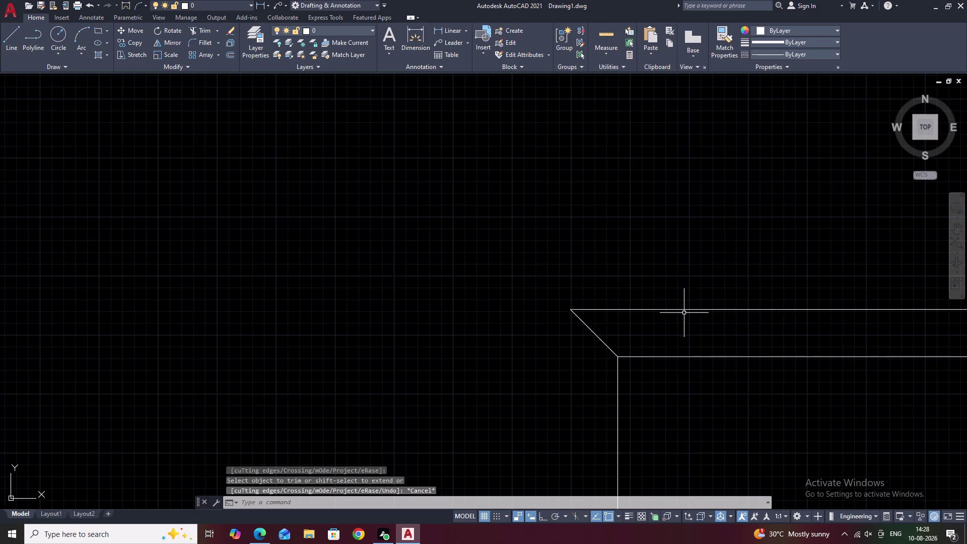
scroll(down, 3)
middle_drag(714, 325, 692, 325)
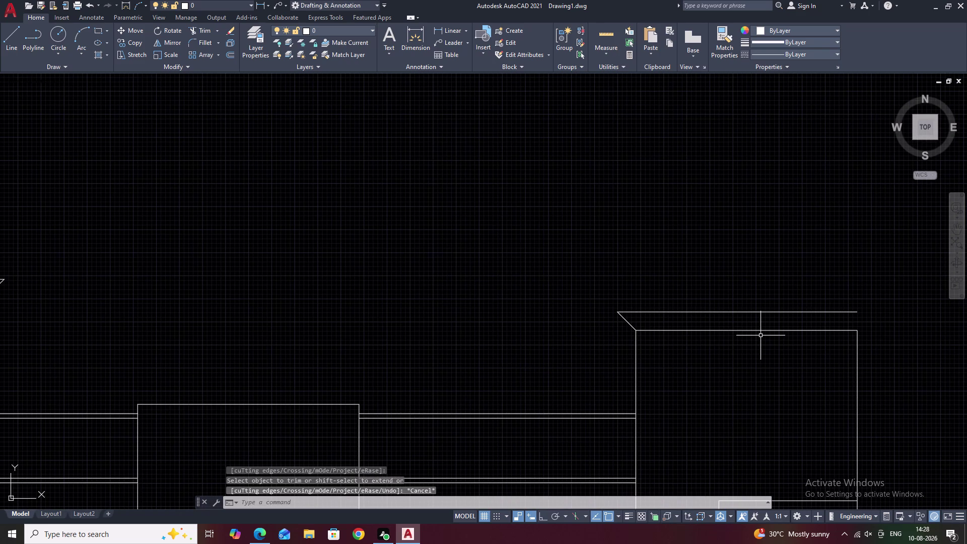
key(Escape)
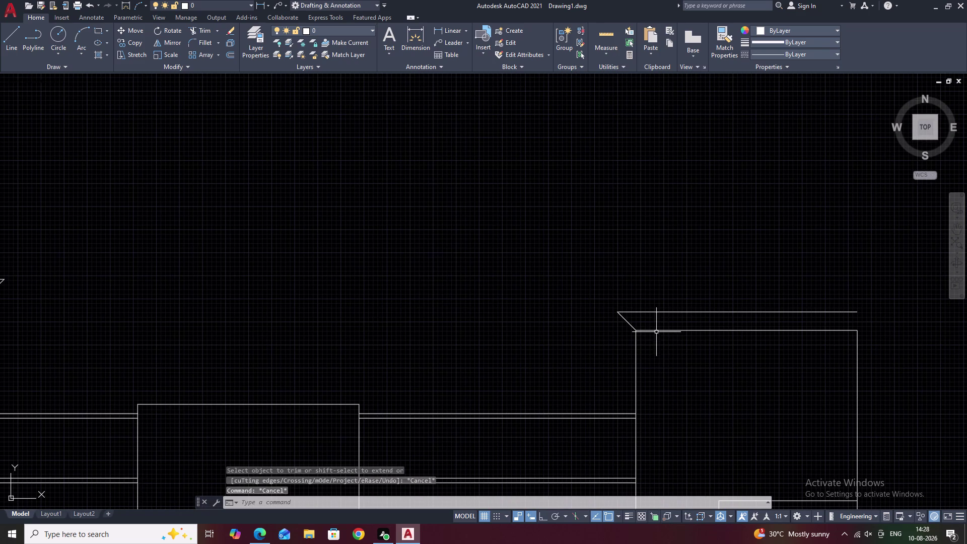
scroll(up, 3)
Mirror the left chamfer line about a vertical axis midway between the pillar's top corners.
drag(602, 311, 578, 322)
click(578, 322)
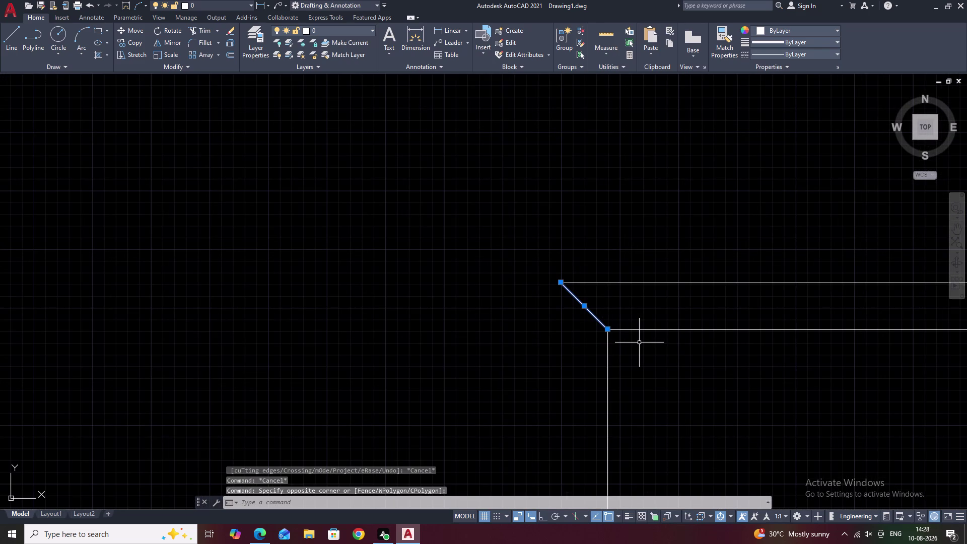
text(mi)
key(space)
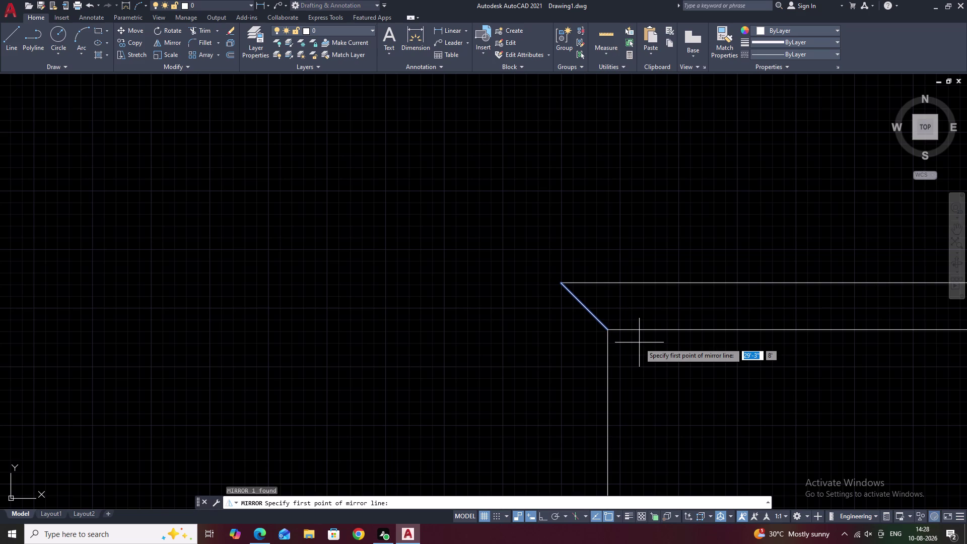
text(m2p)
key(space)
click(610, 332)
middle_drag(811, 357, 512, 357)
scroll(down, 3)
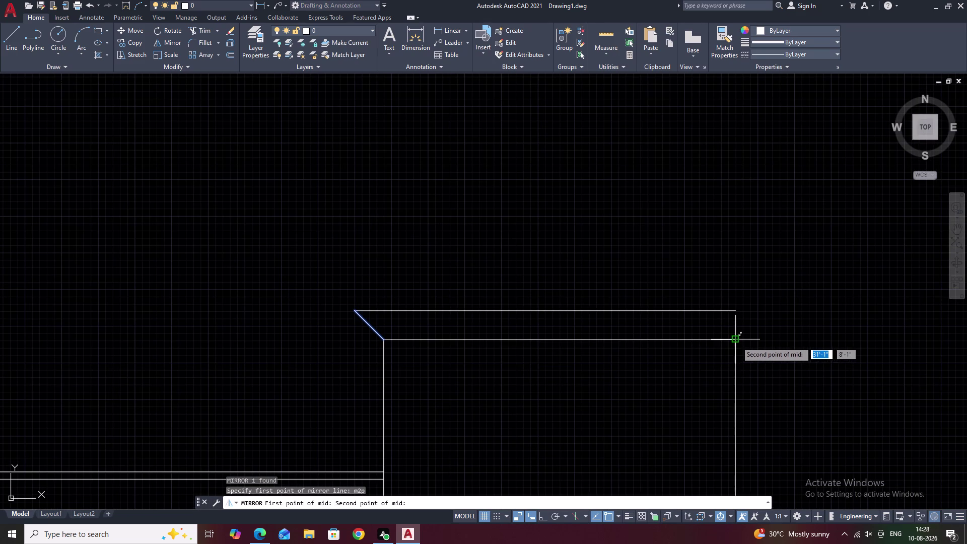
click(737, 341)
key(F8)
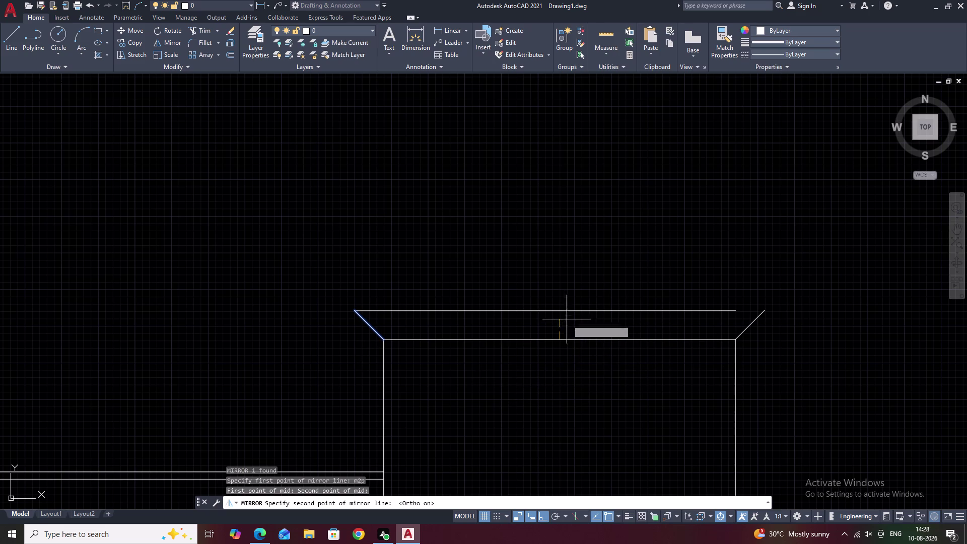
click(563, 303)
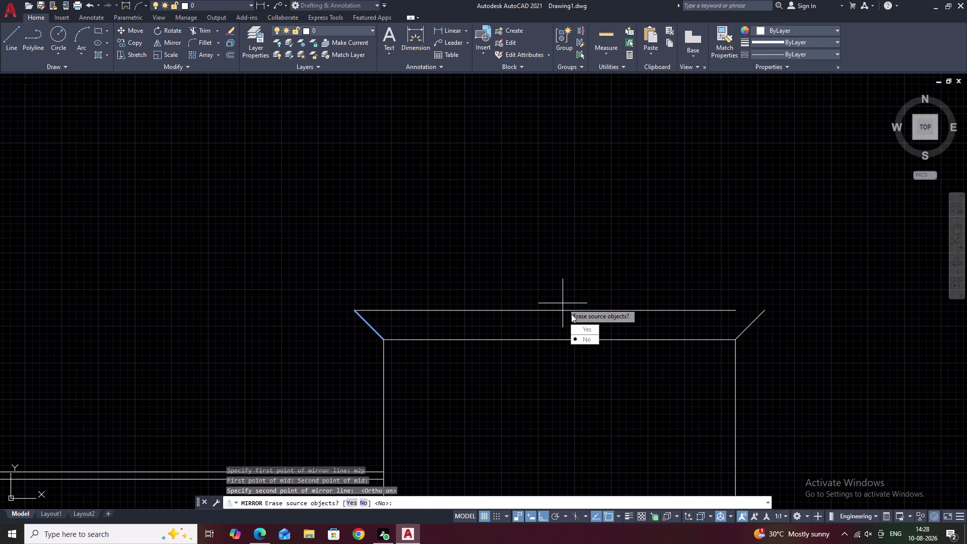
drag(580, 339, 563, 303)
Extend the cap's top edge to the right chamfer line.
text(e)
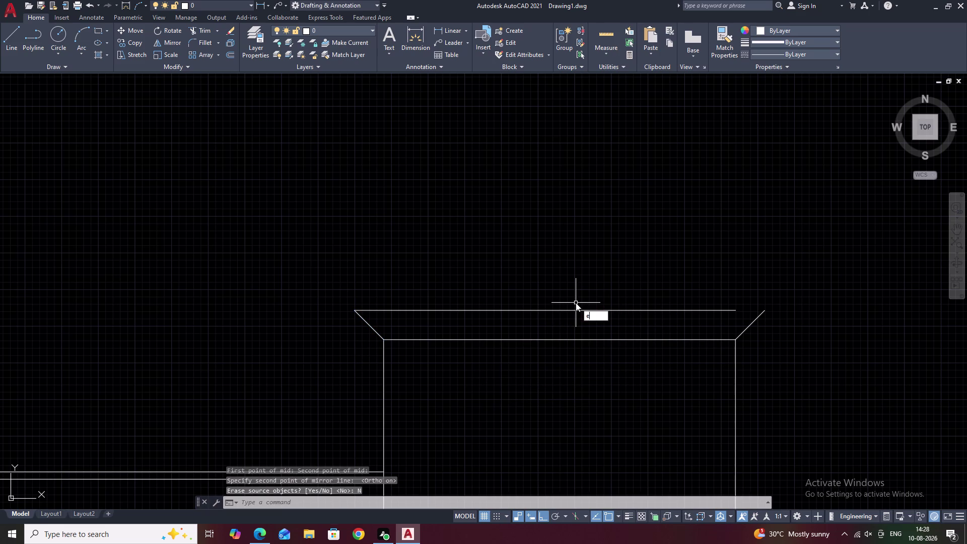
text(x)
key(space)
click(586, 311)
scroll(down, 3)
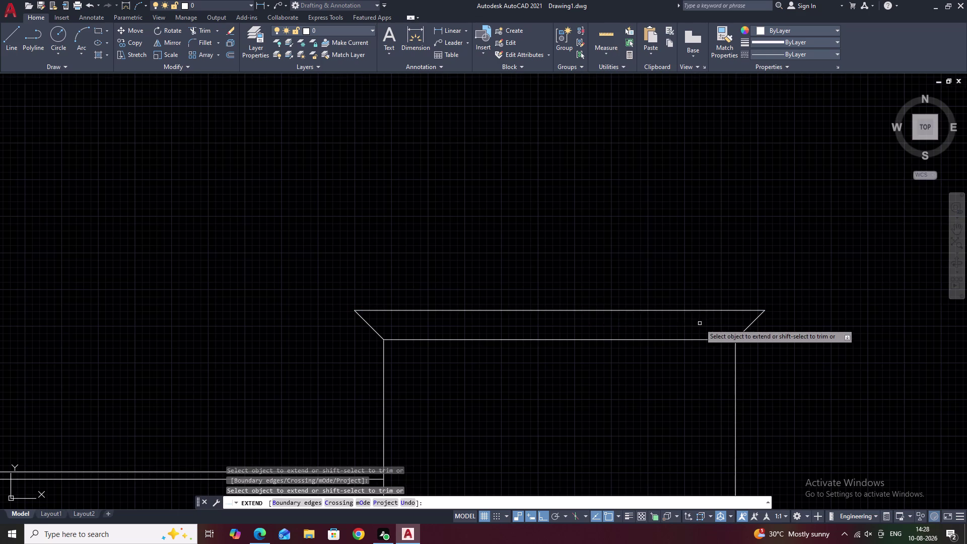
End the extend and pan across to the far-right pillar.
scroll(down, 3)
middle_drag(771, 334, 678, 312)
key(Escape)
scroll(down, 3)
middle_drag(678, 320, 645, 310)
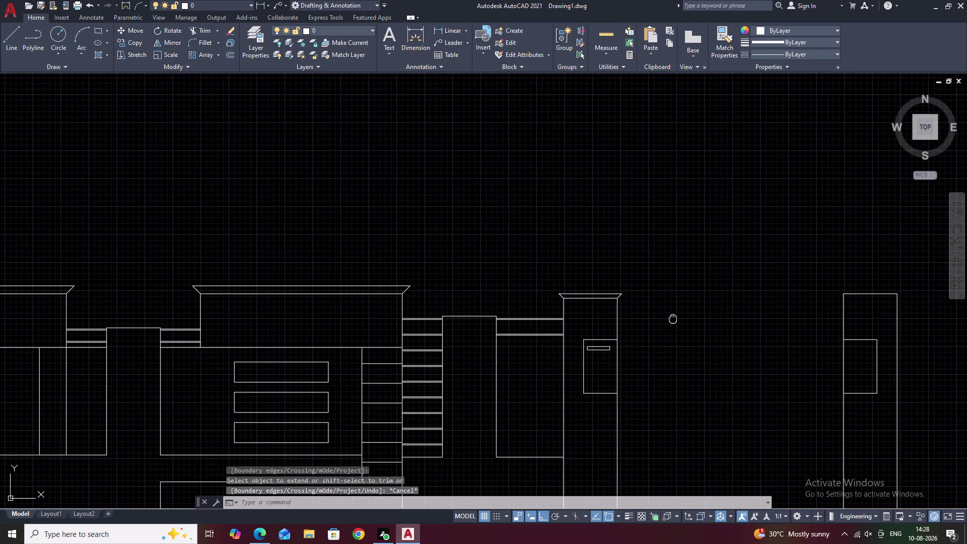
middle_drag(645, 310, 574, 280)
middle_drag(631, 313, 582, 299)
scroll(up, 3)
middle_drag(521, 273, 547, 275)
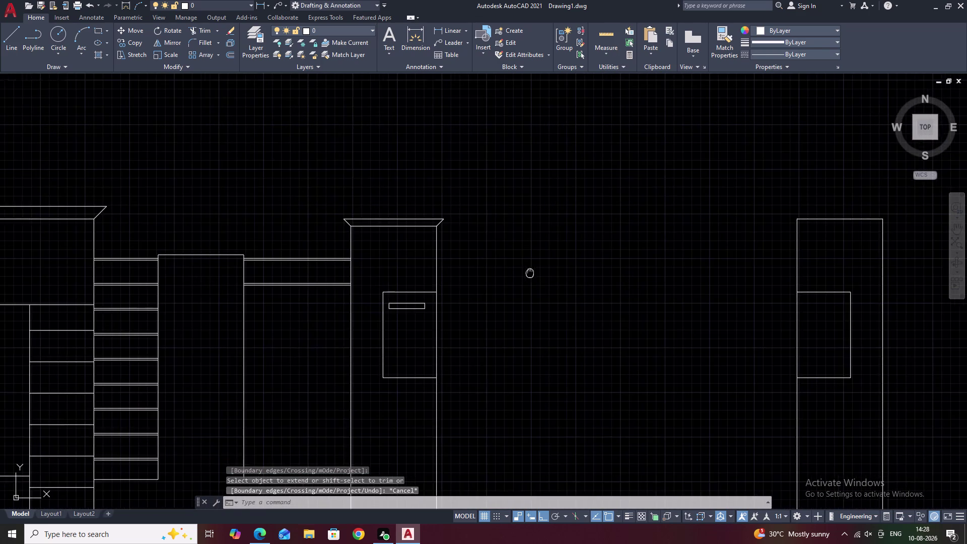
middle_drag(547, 275, 572, 278)
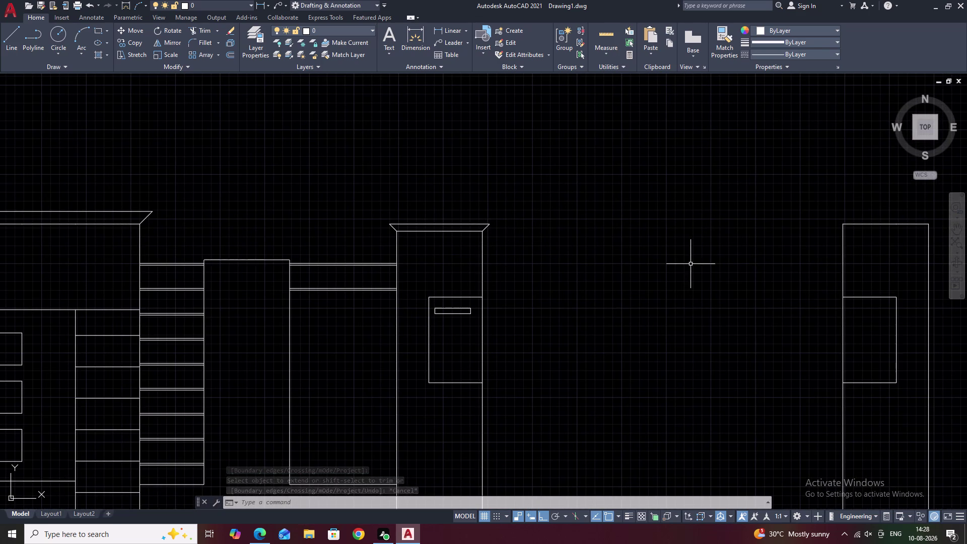
middle_drag(643, 264, 606, 262)
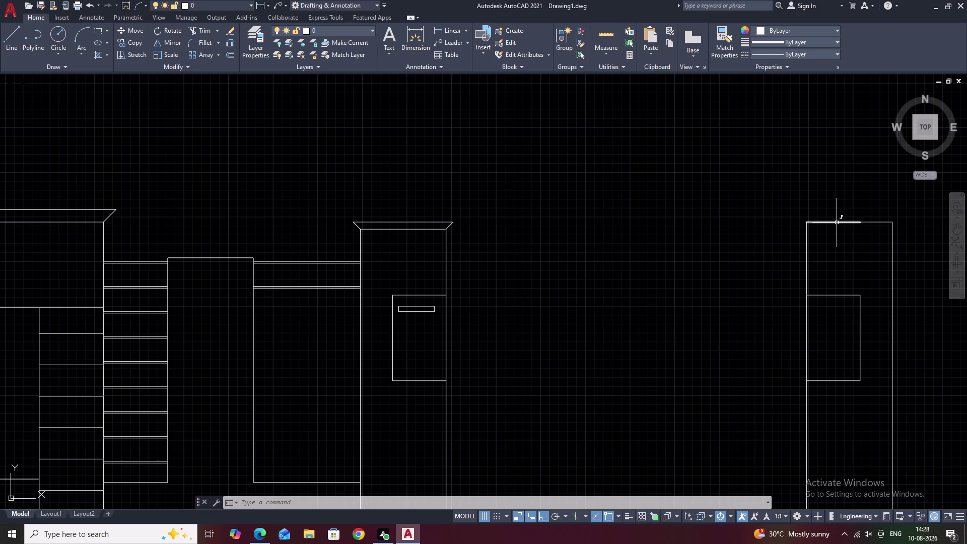
Erase the far-right pillar's top and right edge lines.
drag(917, 258, 792, 260)
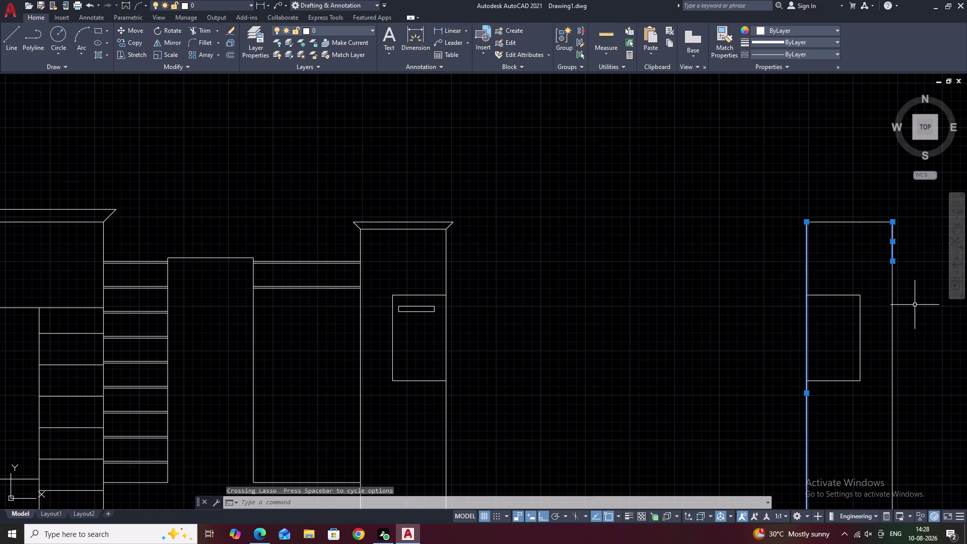
key(Escape)
drag(849, 213, 908, 284)
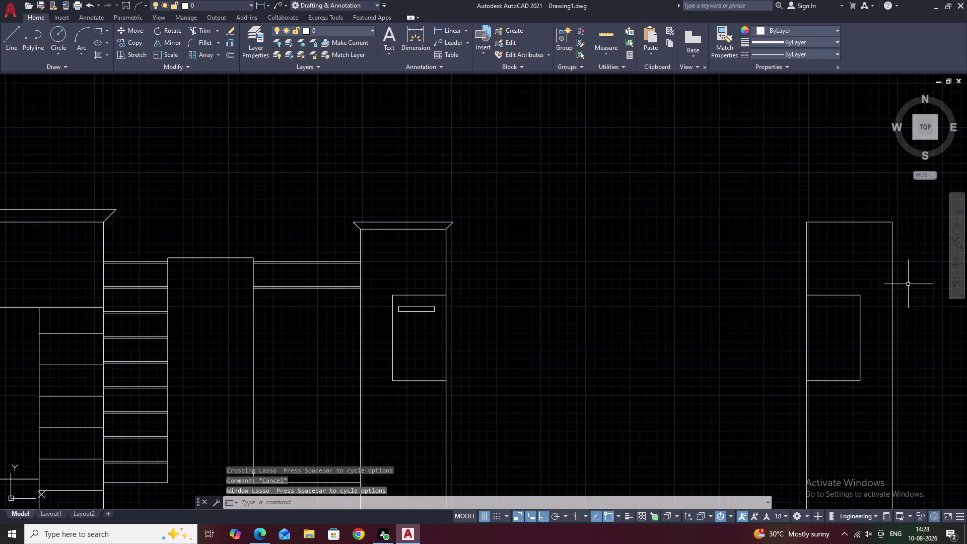
drag(930, 277, 844, 213)
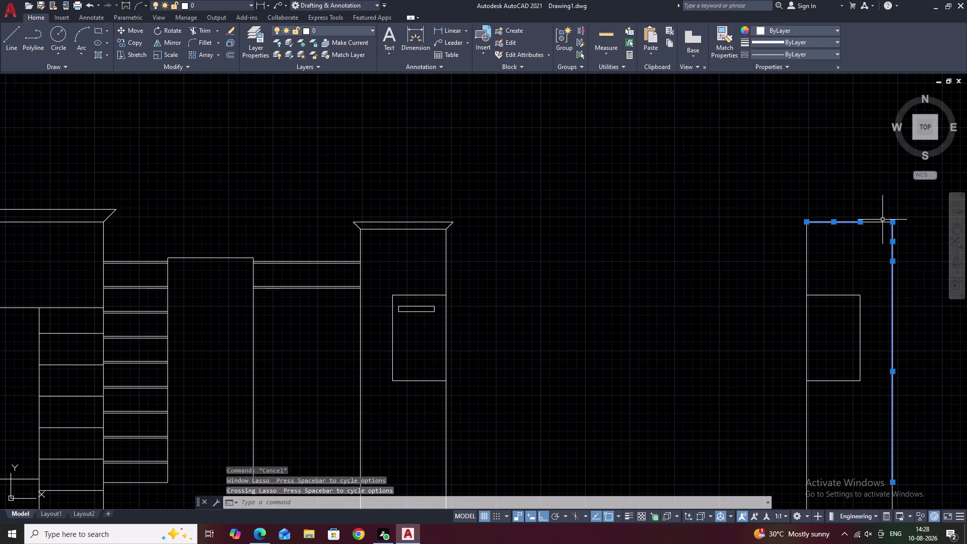
click(880, 221)
text(e)
key(space)
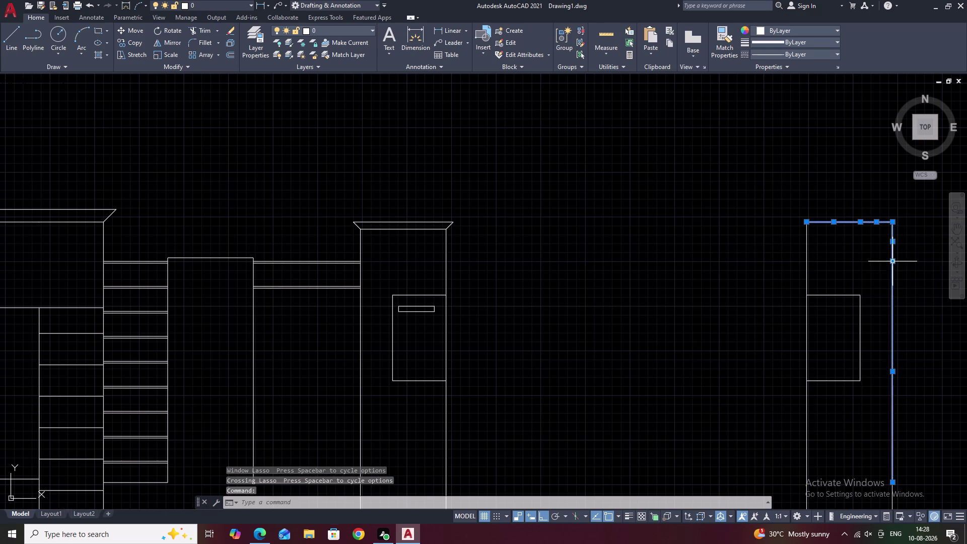
Erase a leftover short segment of the far-right pillar.
scroll(down, 3)
middle_drag(893, 365, 866, 287)
click(862, 304)
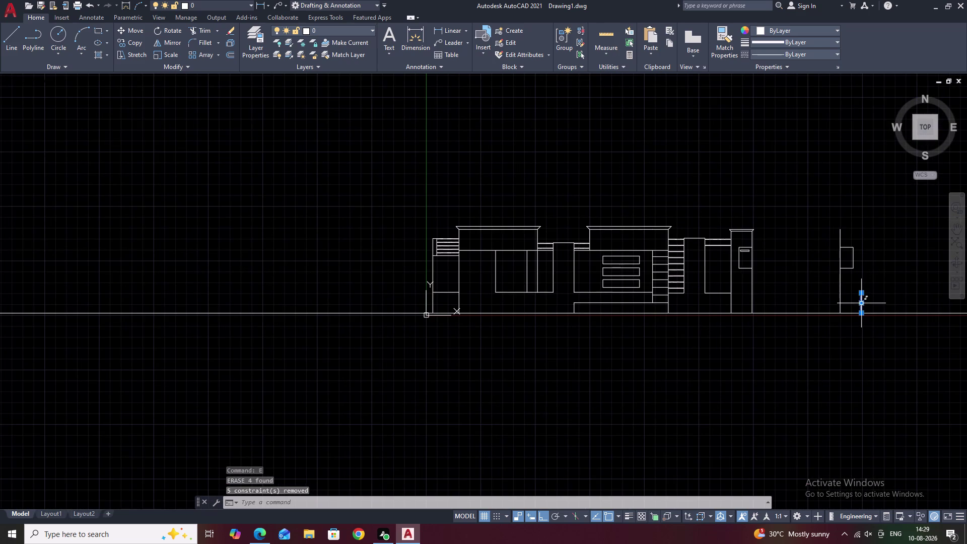
text(e)
key(space)
Pan back and select the middle pillar's cornice cap.
middle_drag(872, 285, 849, 290)
middle_drag(849, 290, 785, 312)
scroll(up, 3)
scroll(up, 3)
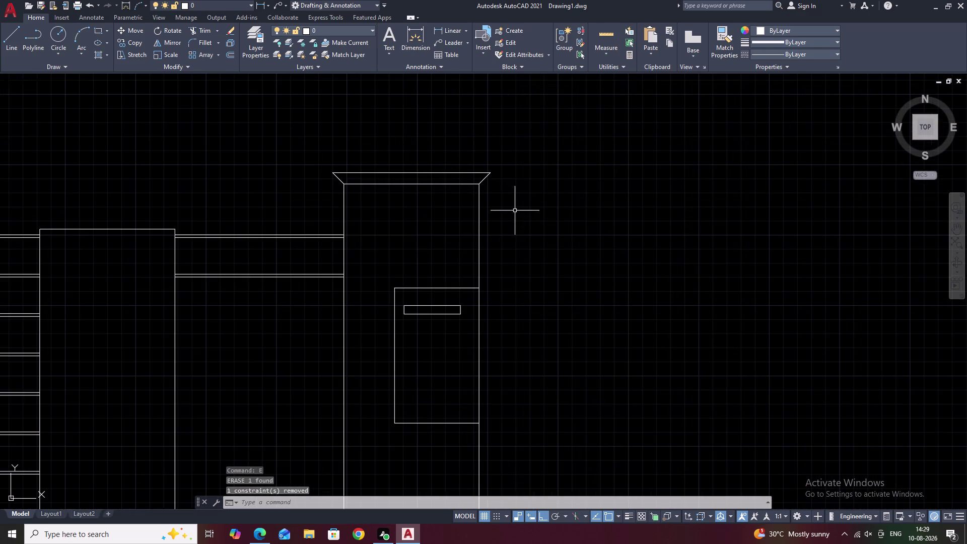
drag(441, 152, 403, 202)
Select the capped pillar's lines, including its cornice lines and full left edge.
scroll(up, 3)
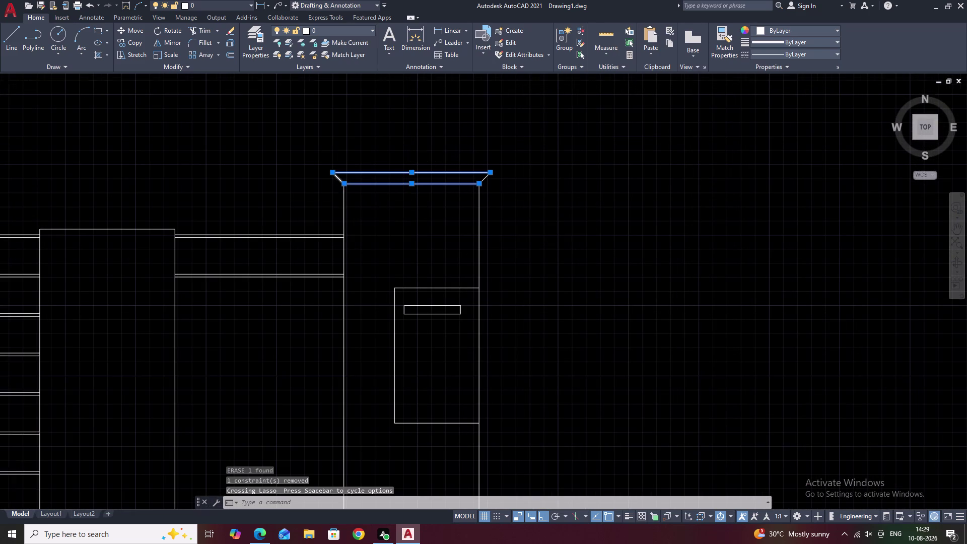
scroll(up, 3)
drag(341, 179, 295, 208)
click(295, 213)
drag(433, 284, 327, 278)
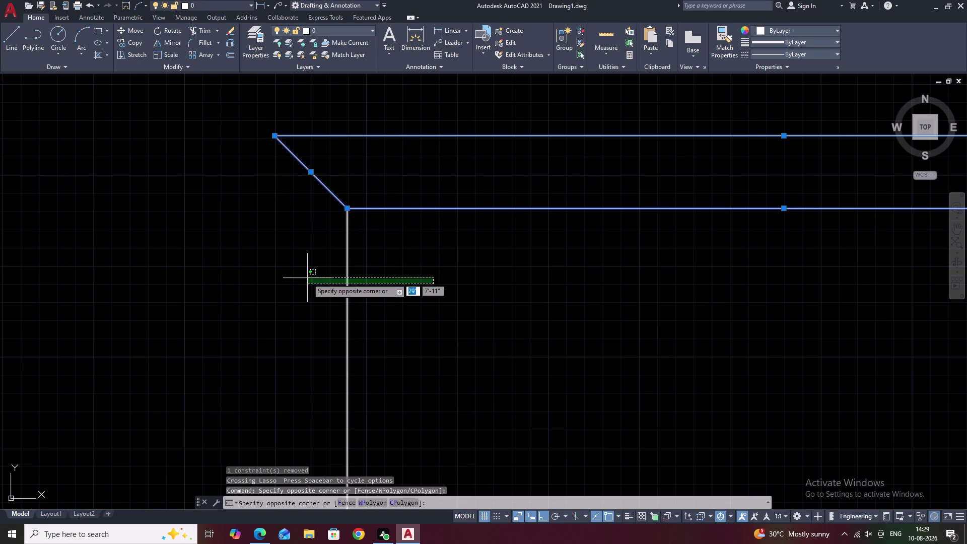
click(307, 278)
scroll(down, 3)
scroll(down, 3)
middle_drag(400, 323, 423, 248)
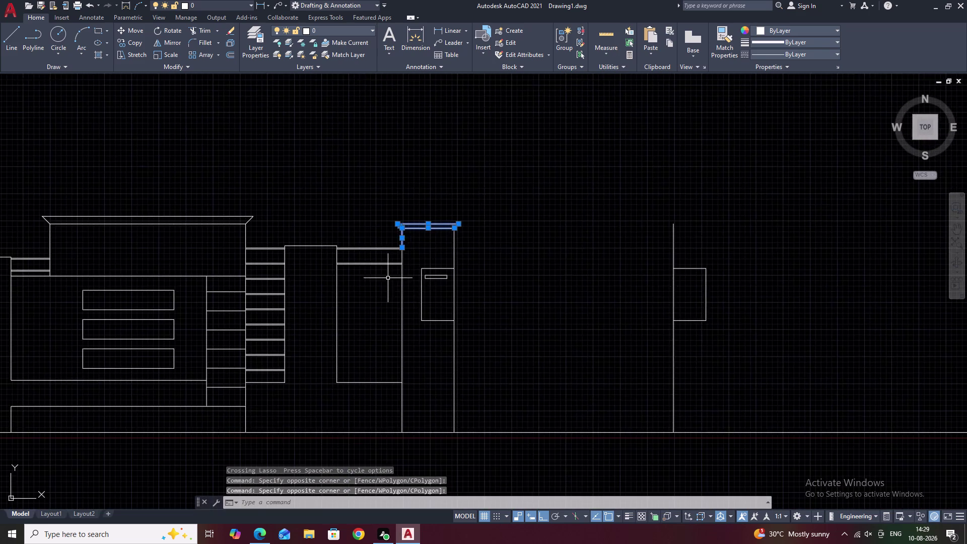
scroll(up, 3)
drag(455, 177, 416, 192)
click(413, 193)
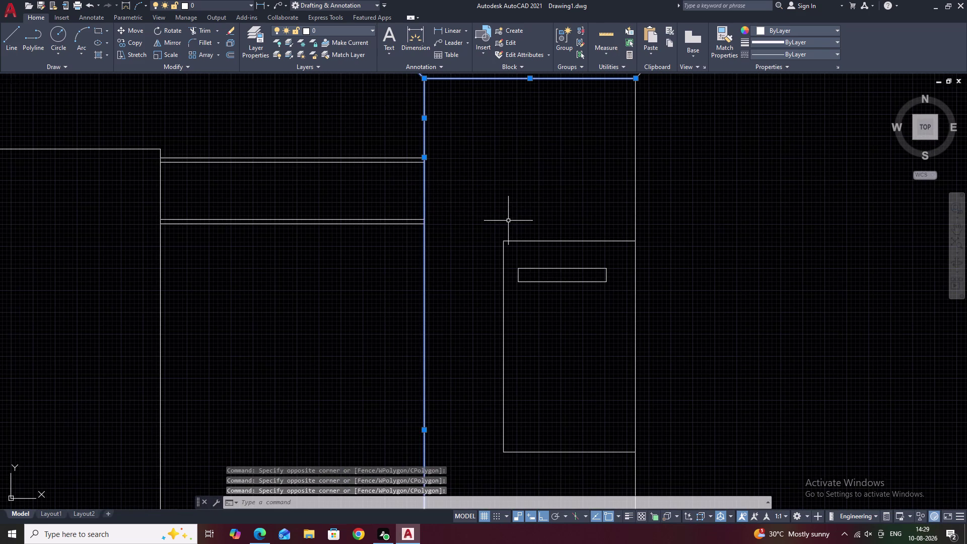
scroll(down, 3)
drag(502, 354, 464, 371)
click(462, 371)
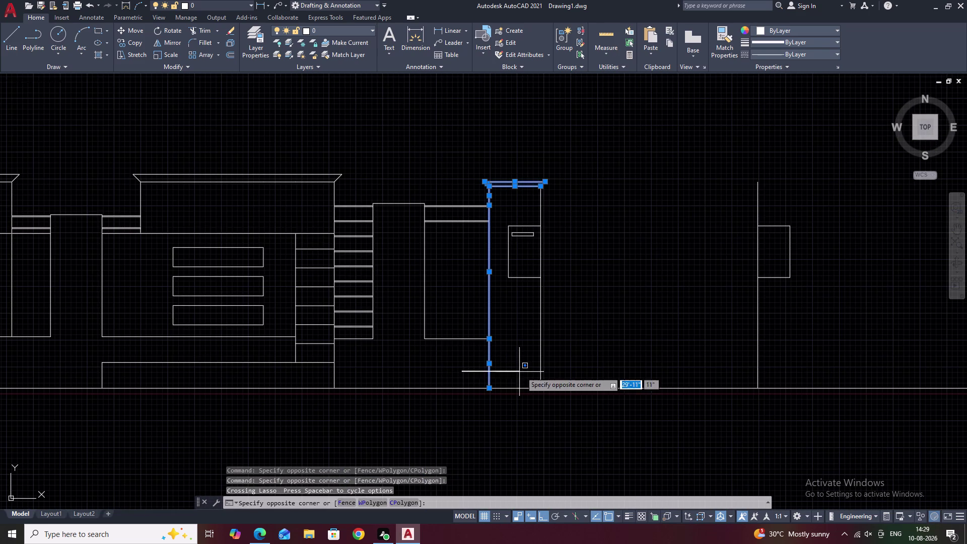
click(514, 362)
Mirror the pillar about a vertical m2p axis, keeping the original.
text(m)
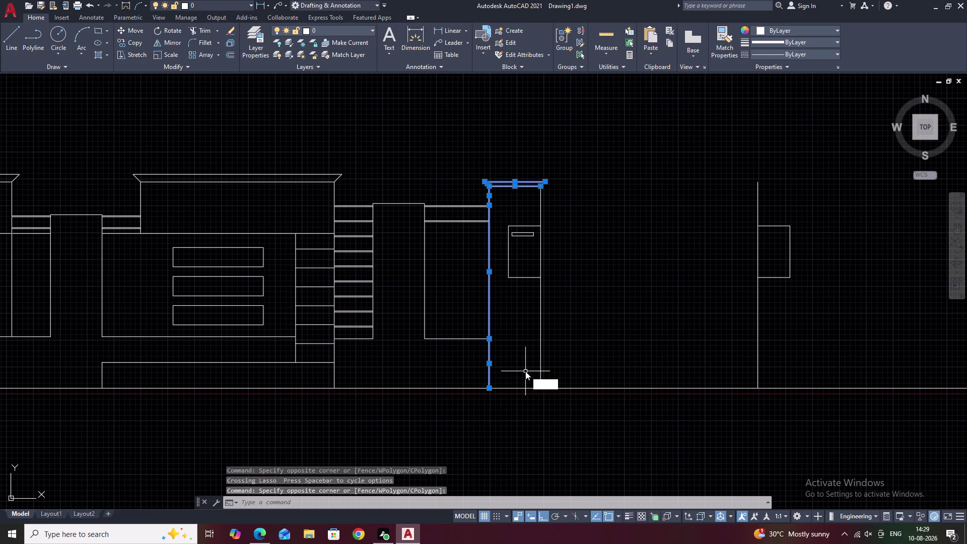
text(i)
key(space)
text(m)
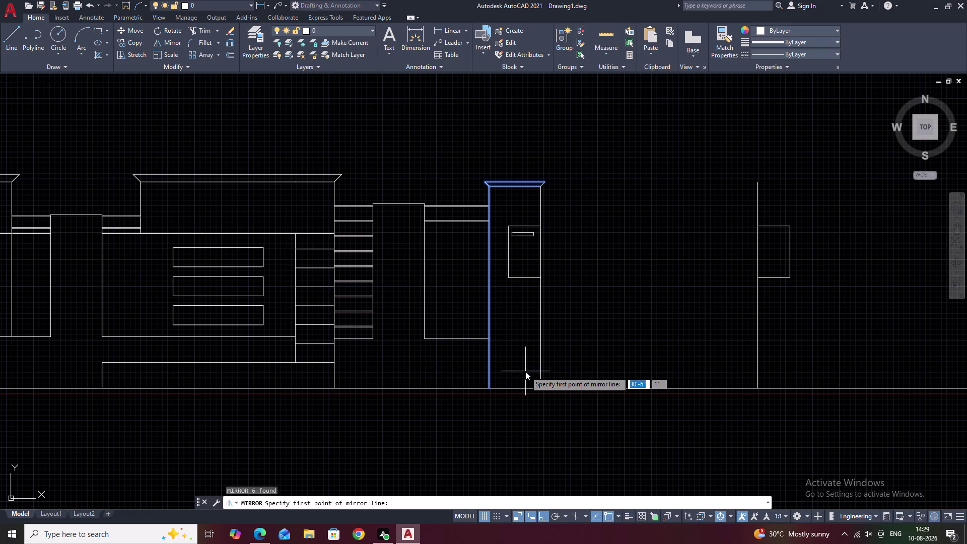
text(2)
text(p)
key(space)
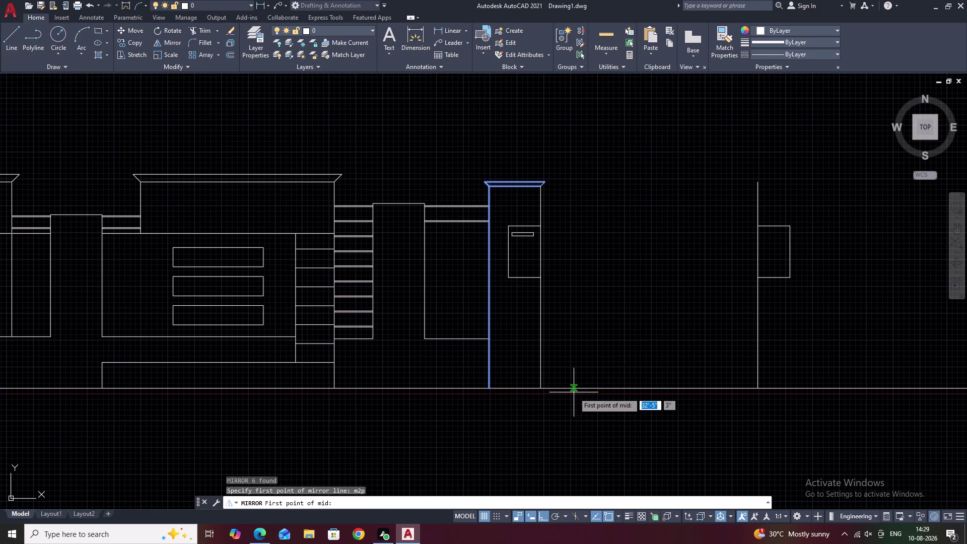
scroll(up, 3)
click(474, 377)
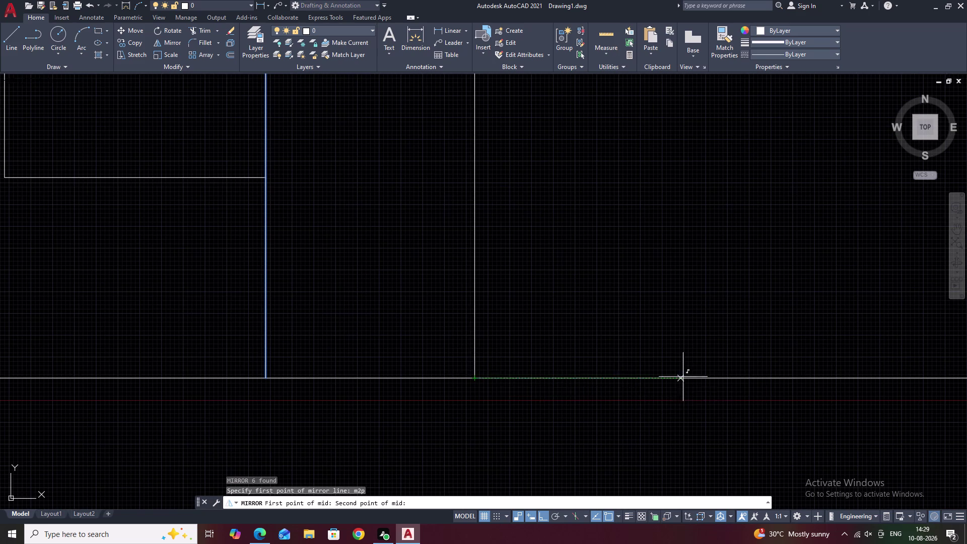
scroll(down, 3)
middle_drag(710, 374, 589, 377)
click(730, 379)
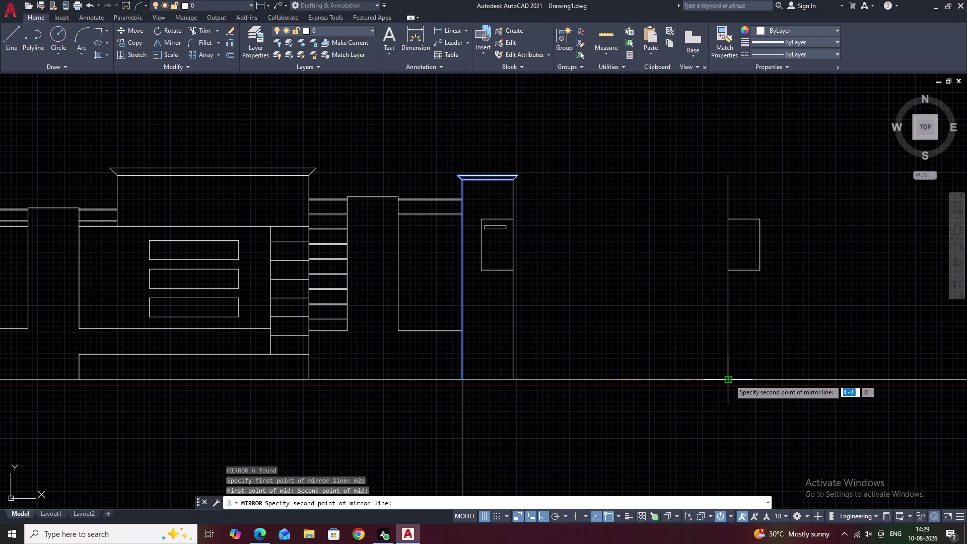
click(680, 290)
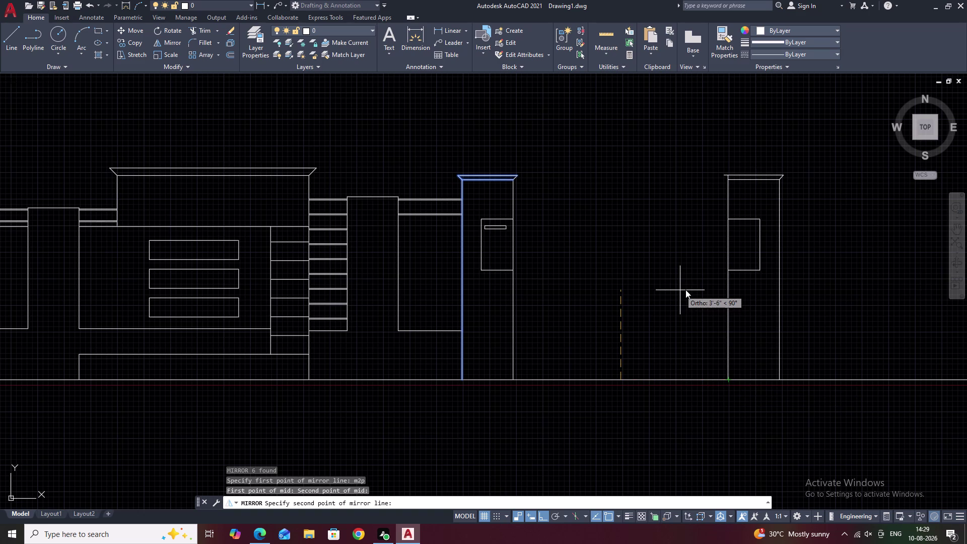
drag(700, 326, 680, 290)
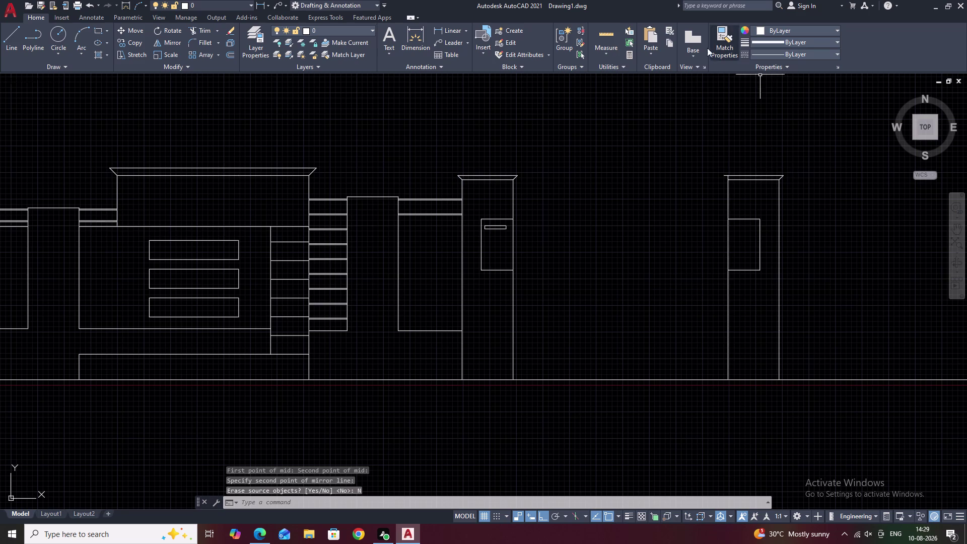
scroll(up, 3)
Trim the overhanging end of the right pillar's cap.
scroll(up, 3)
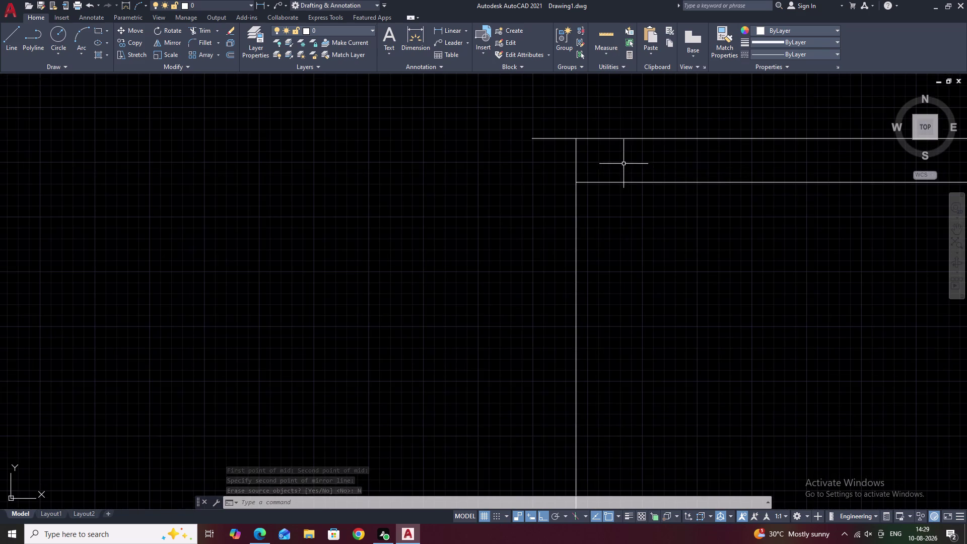
scroll(down, 3)
scroll(up, 3)
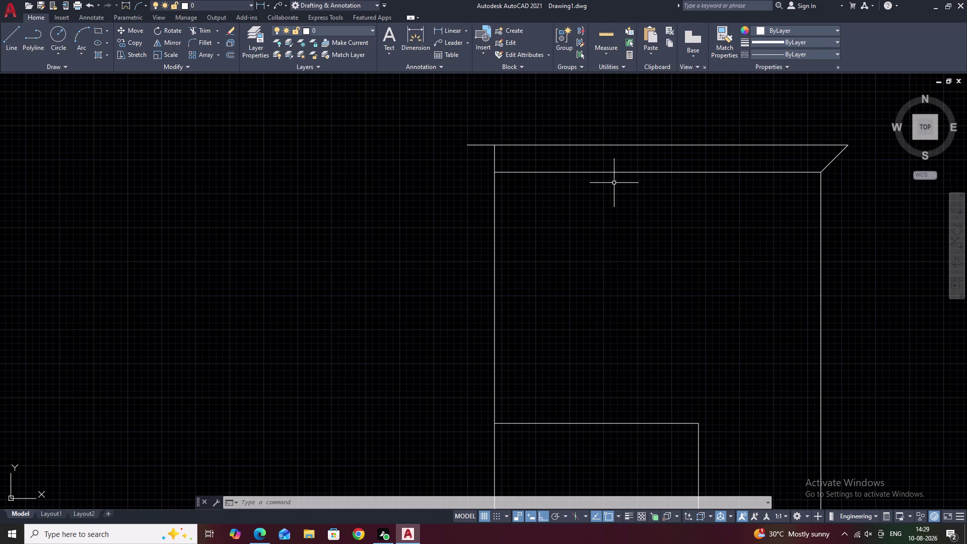
text(tr)
key(space)
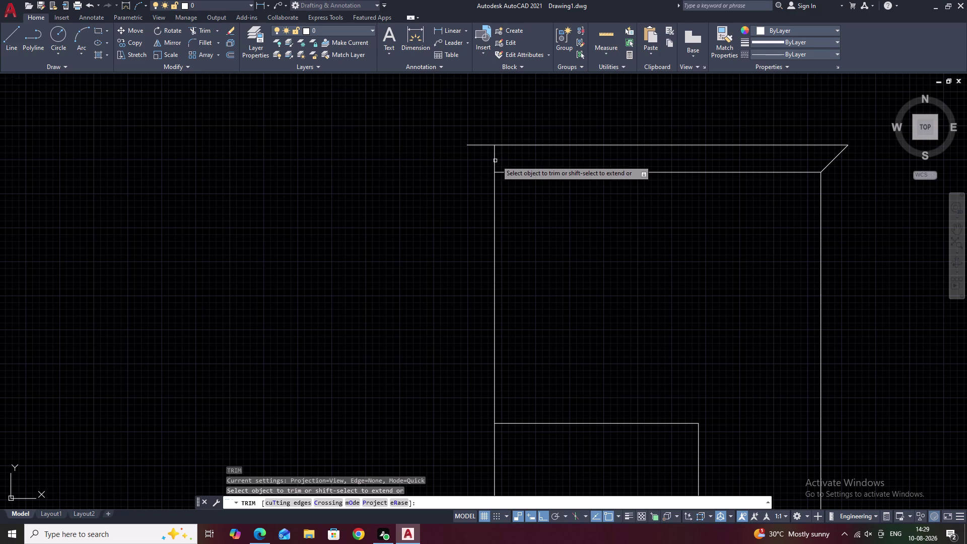
click(494, 159)
scroll(down, 3)
key(Escape)
Mirror the right chamfer line about a vertical axis through the cap centre, keeping it.
scroll(up, 3)
click(529, 134)
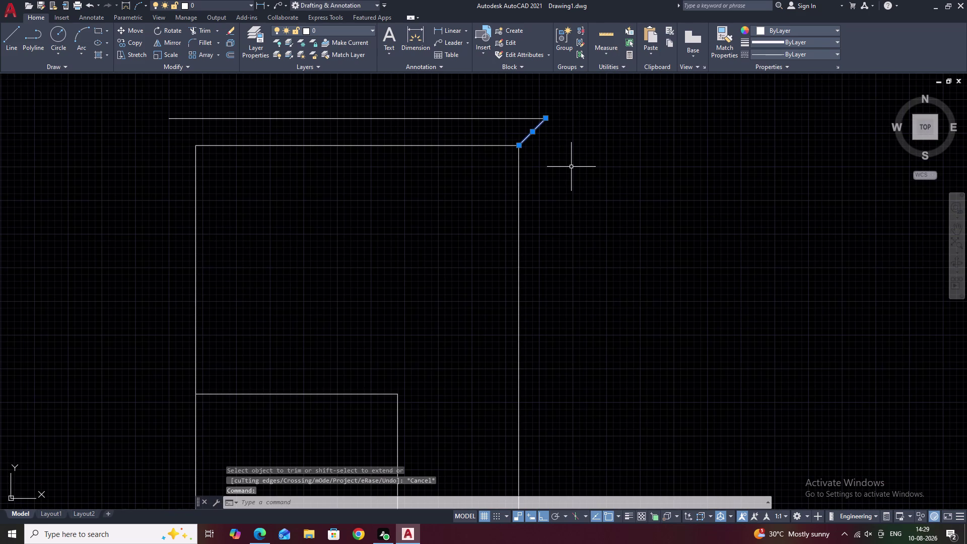
text(mi)
key(space)
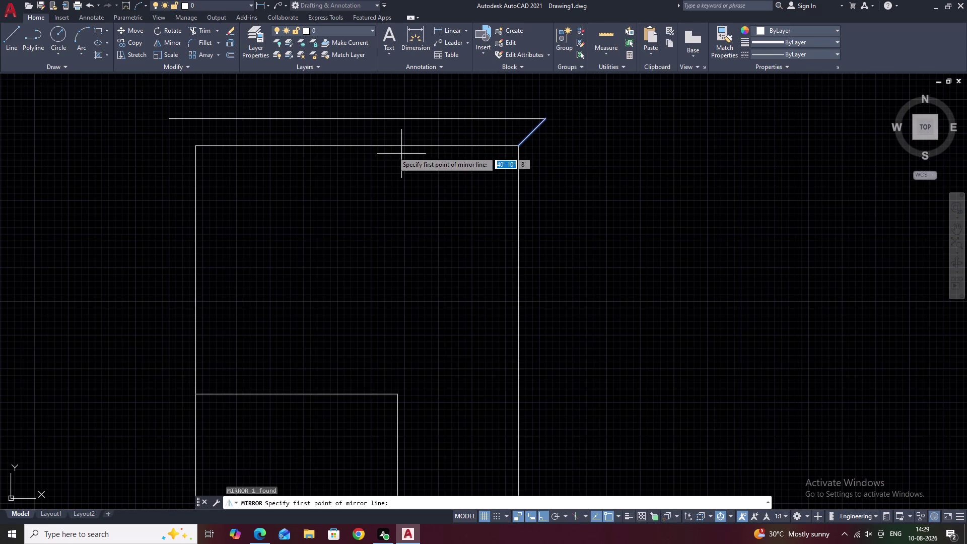
click(358, 144)
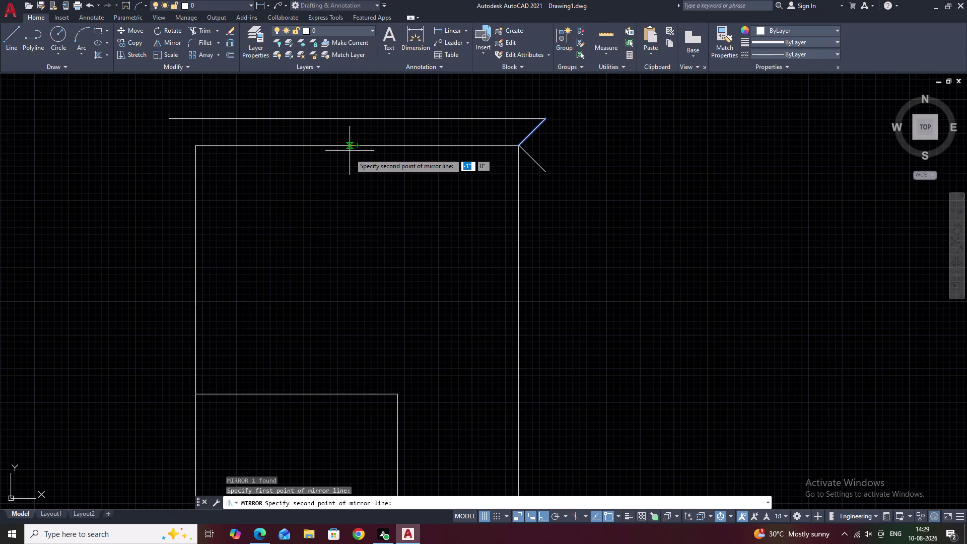
click(342, 182)
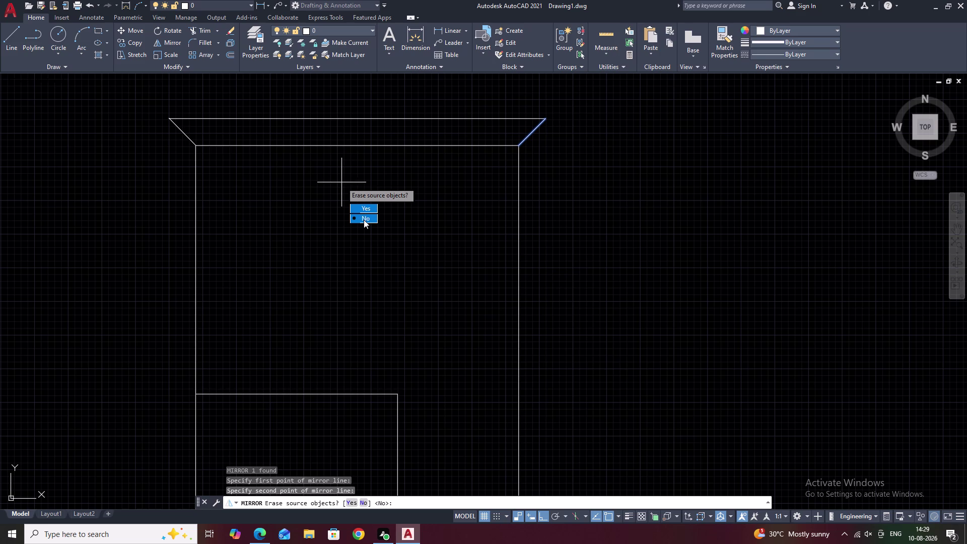
drag(364, 220, 342, 182)
scroll(down, 3)
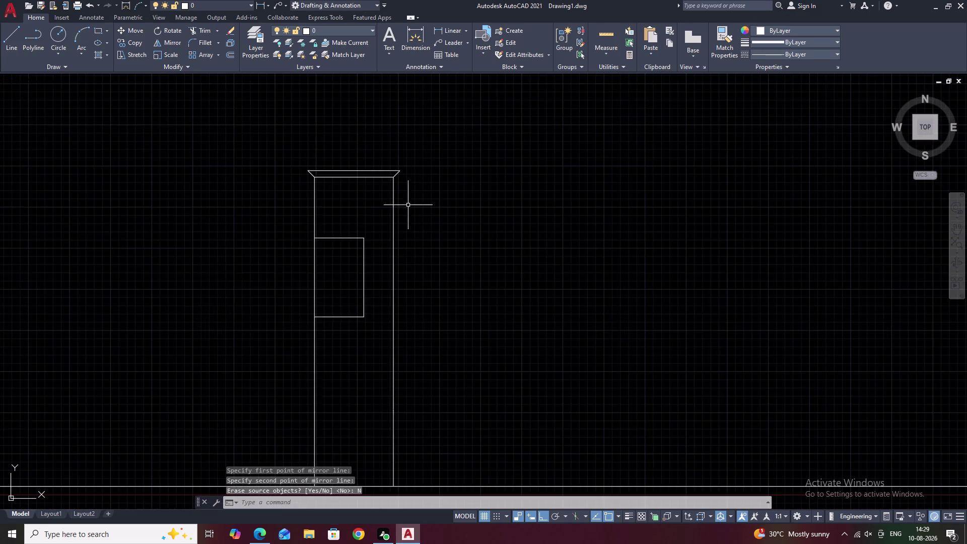
Erase the central block's cap top line, right end and chamfer.
scroll(down, 3)
middle_drag(446, 215, 610, 227)
scroll(up, 3)
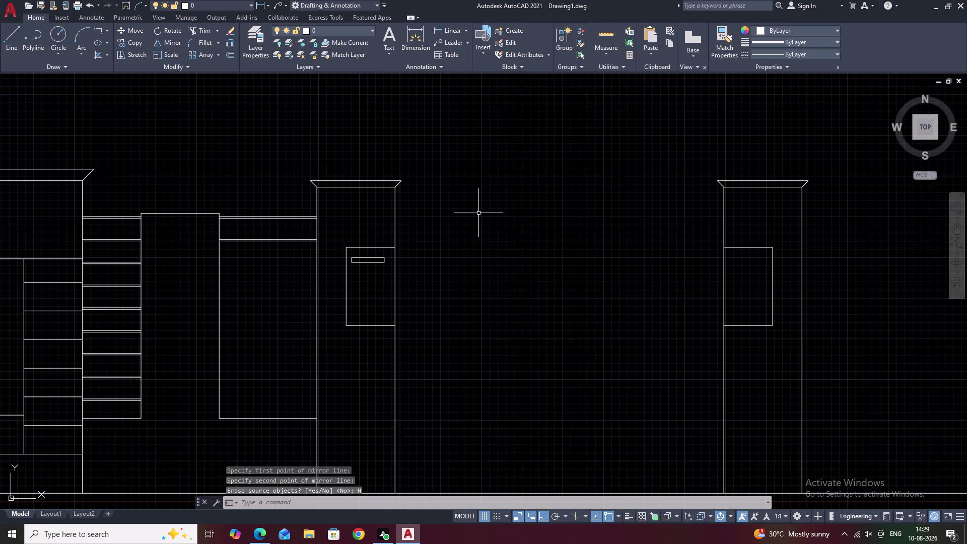
scroll(down, 3)
middle_drag(494, 221, 545, 225)
scroll(up, 3)
scroll(down, 3)
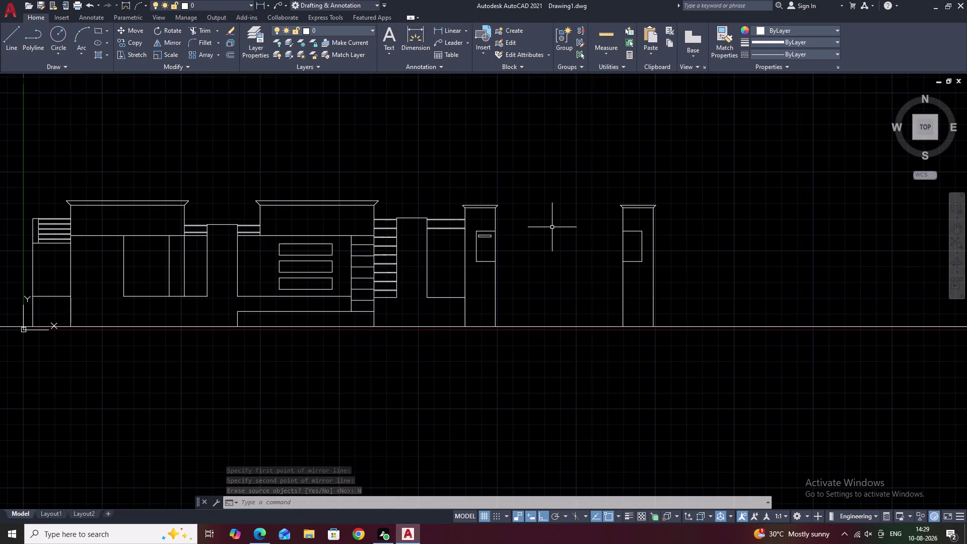
scroll(up, 3)
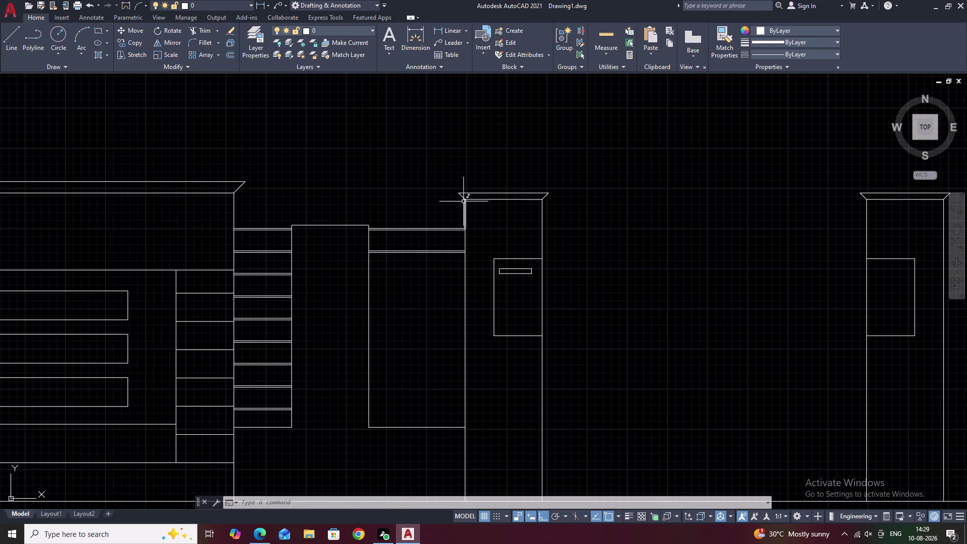
middle_drag(218, 187, 373, 197)
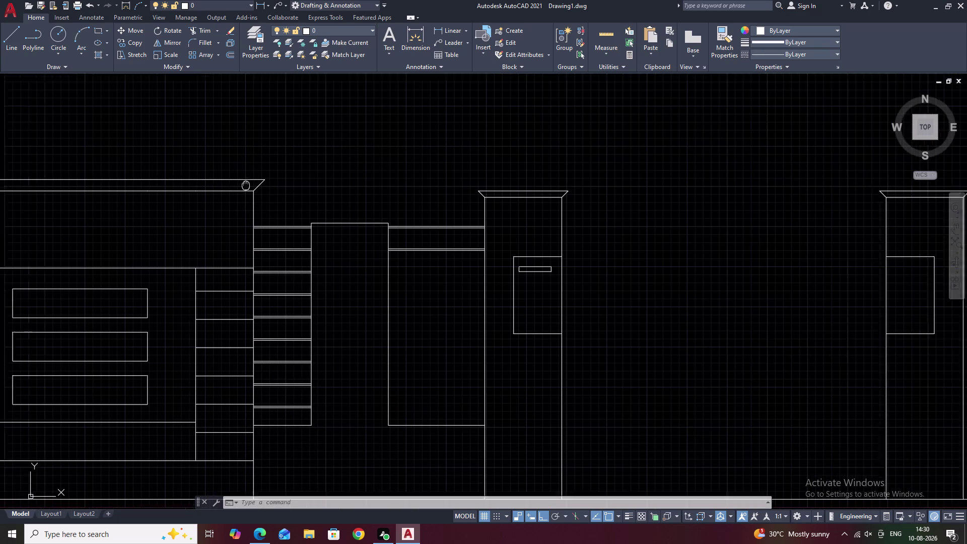
middle_drag(373, 197, 563, 212)
drag(612, 205, 560, 211)
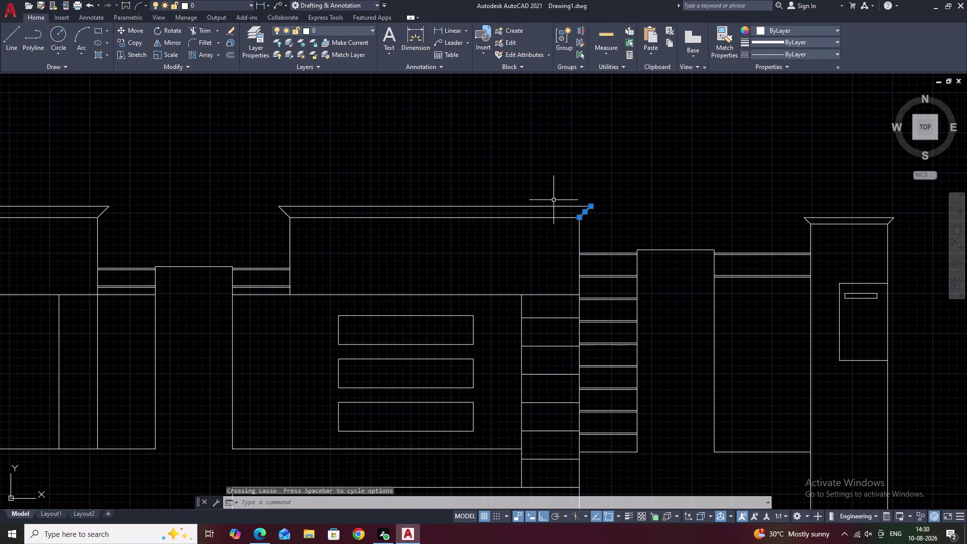
drag(553, 200, 531, 207)
text(e)
key(space)
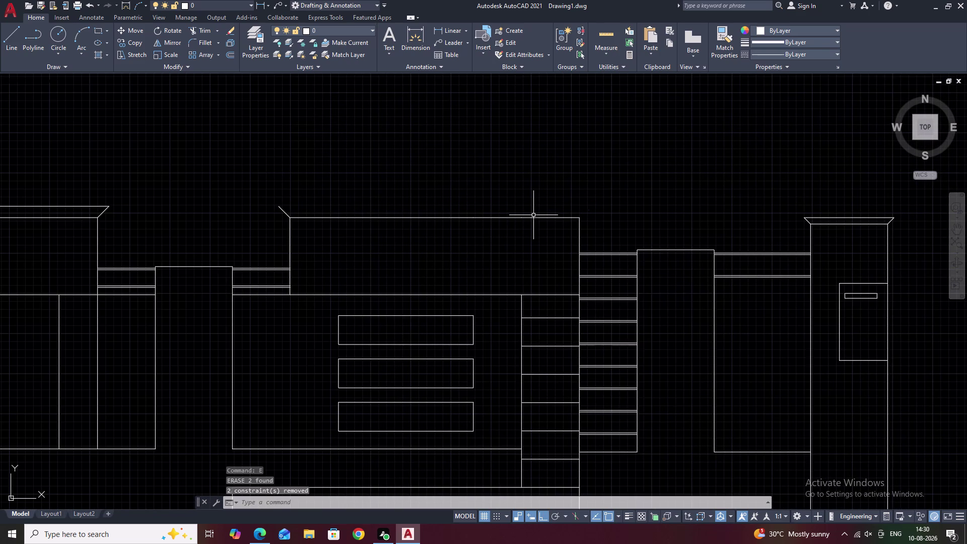
Erase the leftover left chamfer line on the central block.
click(285, 213)
text(e)
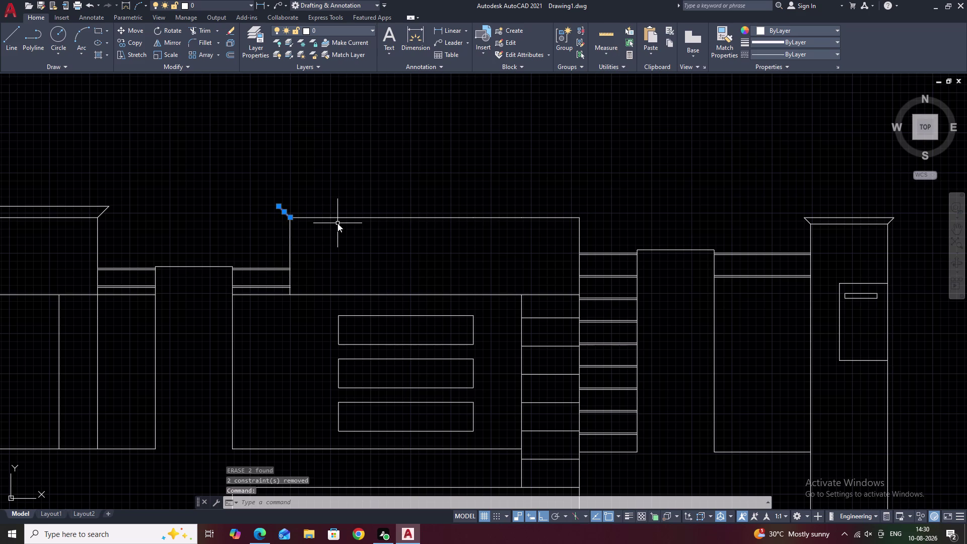
key(space)
scroll(down, 3)
middle_drag(475, 221, 523, 212)
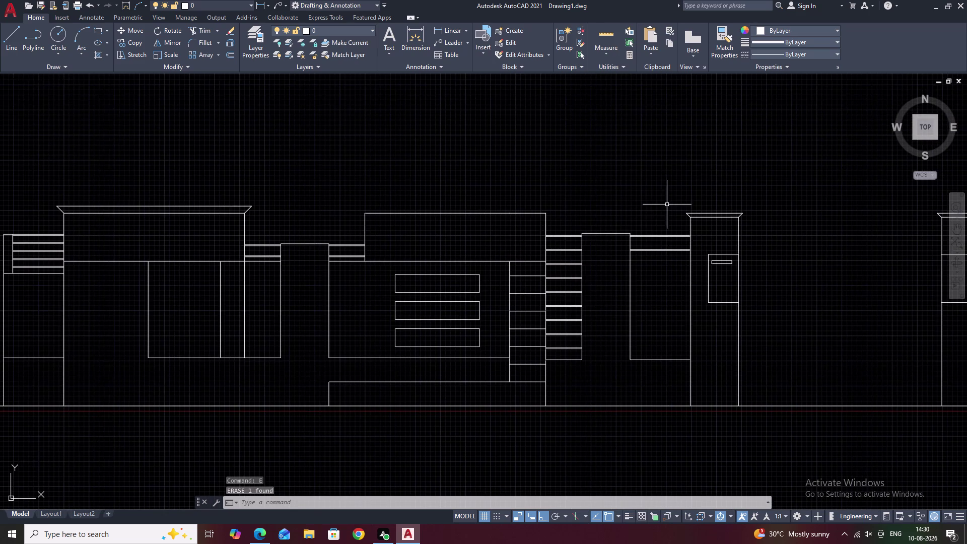
scroll(up, 3)
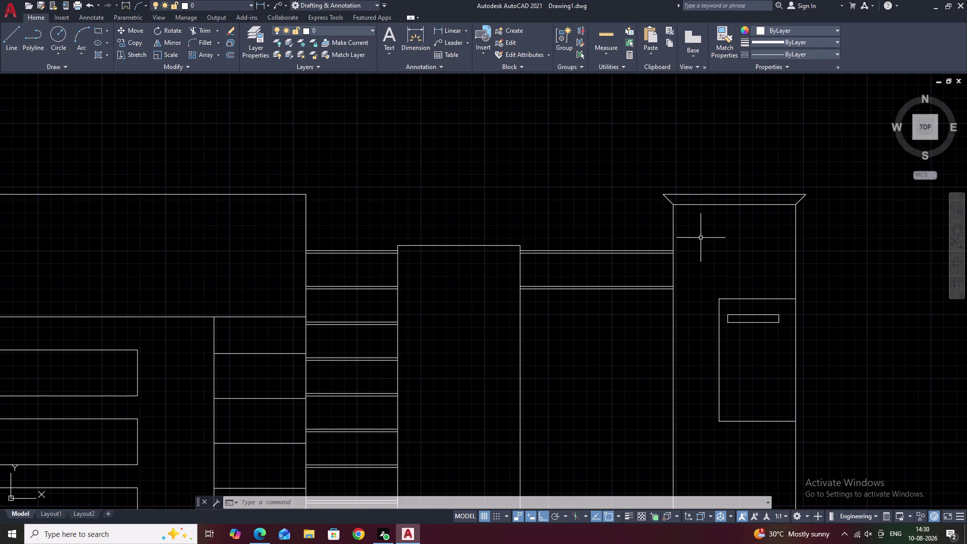
Draw a horizontal line from the right pillar's top-left corner leftward to the building's left edge.
text(l)
key(space)
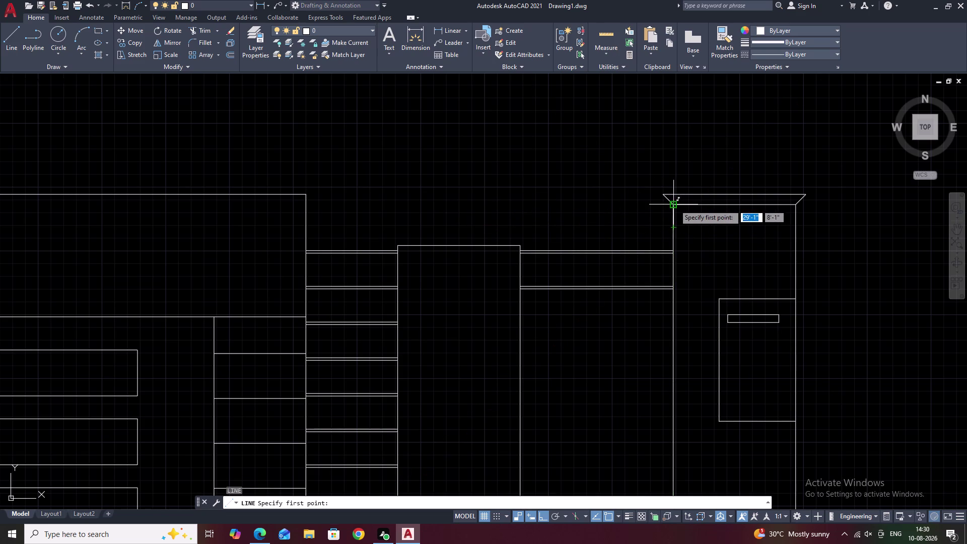
click(305, 205)
middle_drag(170, 207, 276, 217)
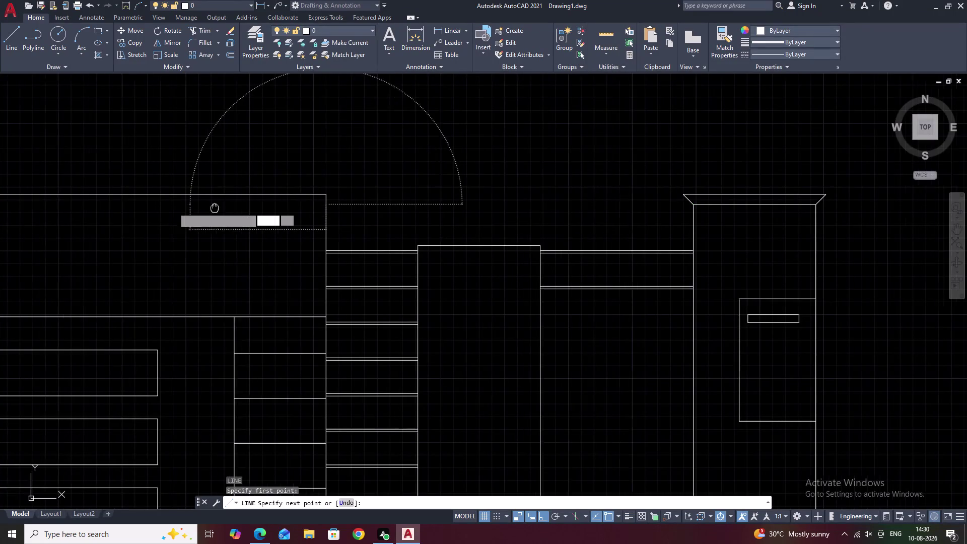
middle_drag(275, 217, 563, 241)
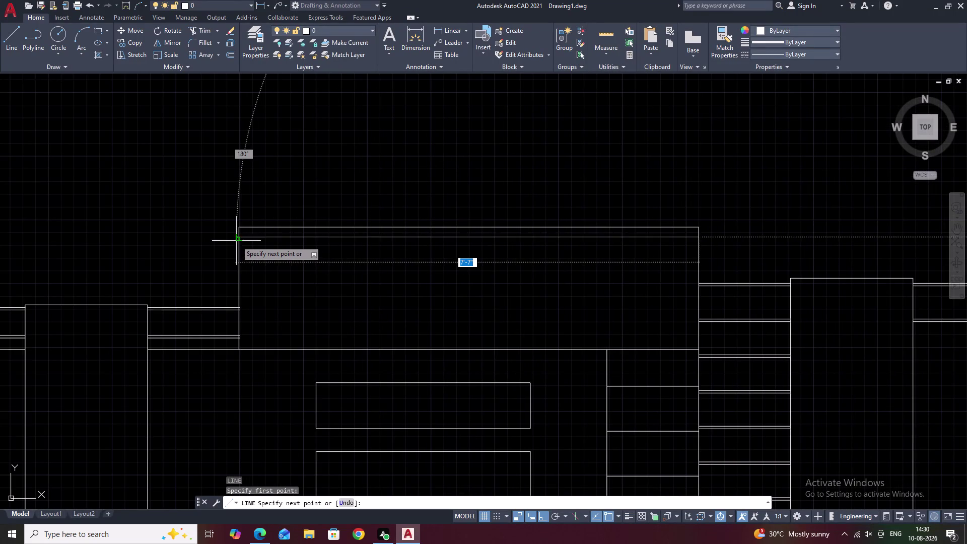
click(239, 241)
middle_drag(239, 240, 633, 262)
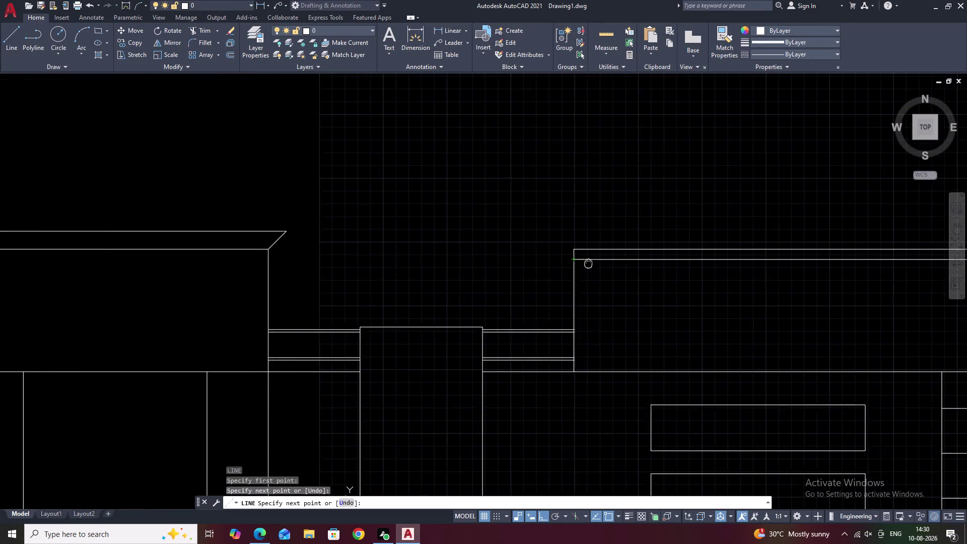
middle_drag(632, 263, 665, 263)
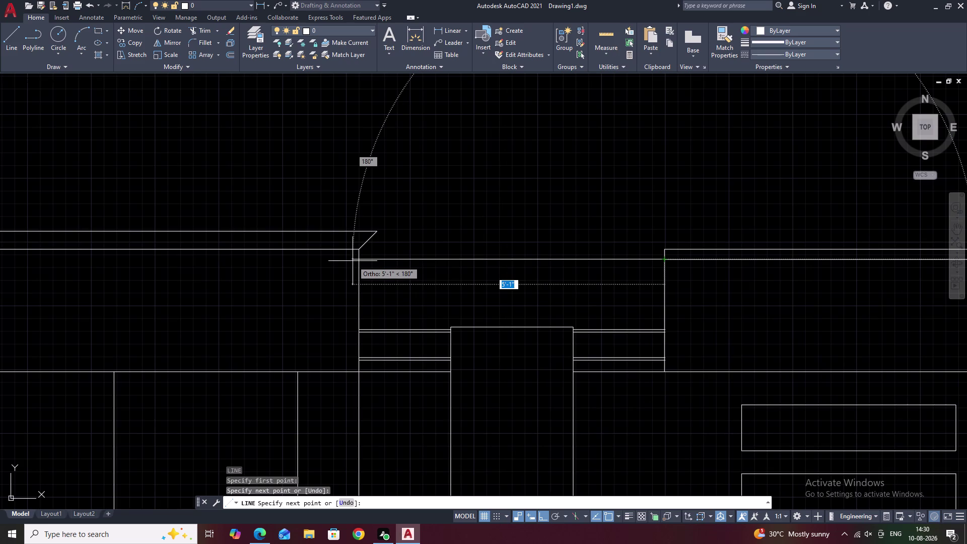
middle_drag(353, 260, 626, 275)
middle_drag(396, 272, 695, 270)
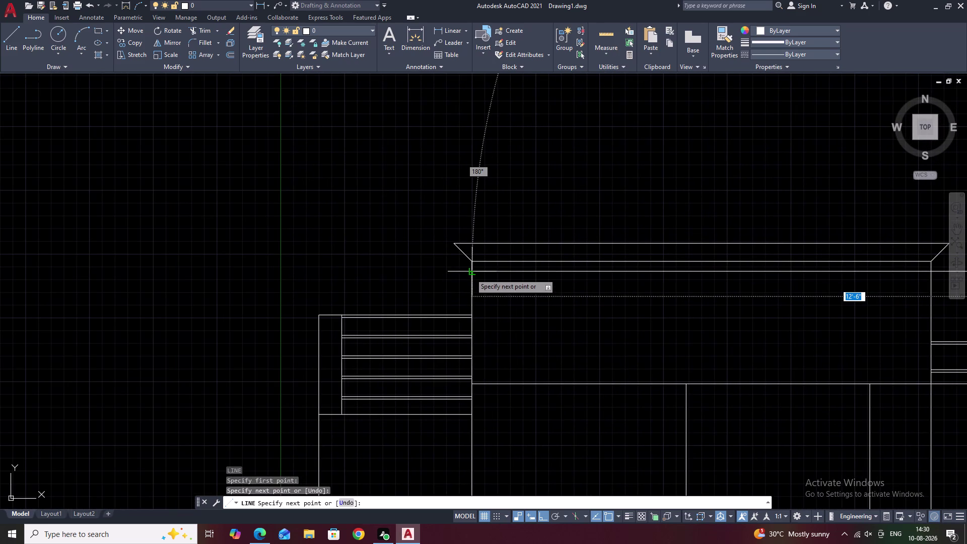
click(471, 274)
key(Escape)
scroll(down, 3)
middle_click(764, 278)
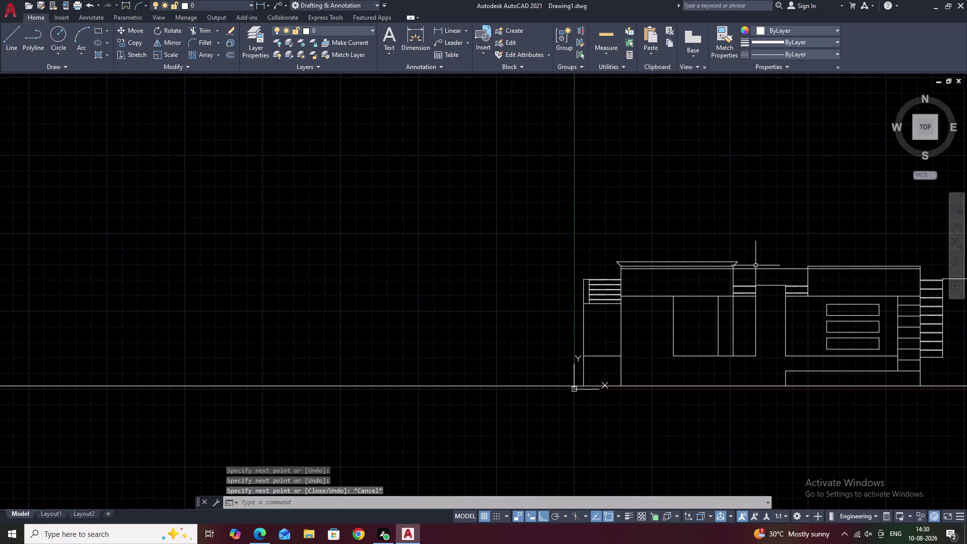
Trim the overhanging ends of the new top band lines.
scroll(up, 3)
text(tr)
key(space)
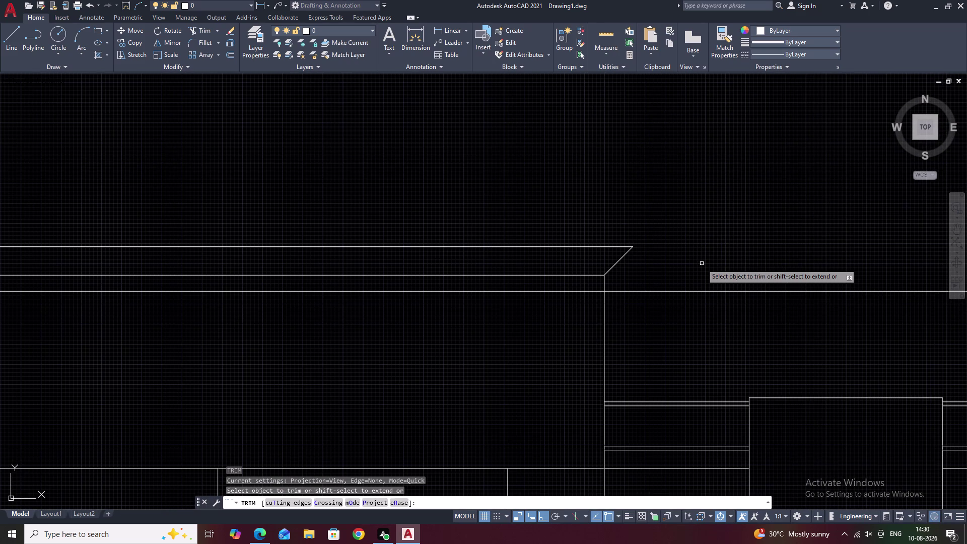
click(628, 254)
drag(640, 236, 601, 264)
click(600, 264)
scroll(down, 3)
middle_drag(597, 263, 852, 249)
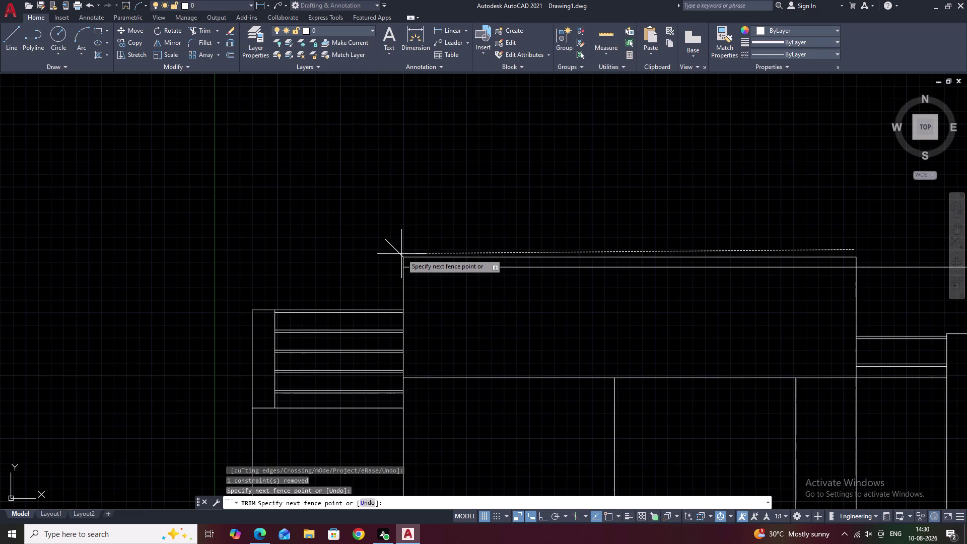
click(389, 249)
key(Escape)
scroll(down, 3)
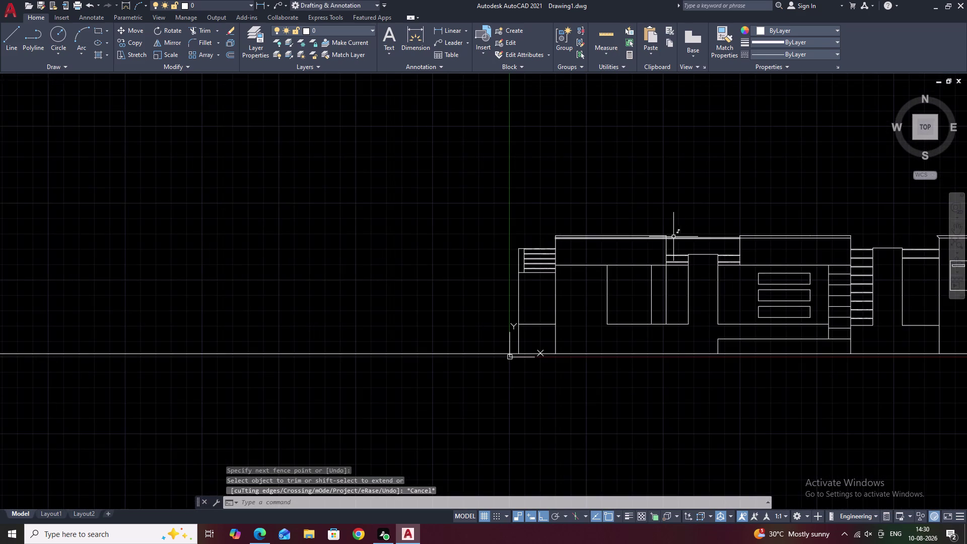
middle_drag(682, 235, 603, 241)
Trim more band lines around the central section and view the chamfered cornice corner.
text(tr)
key(space)
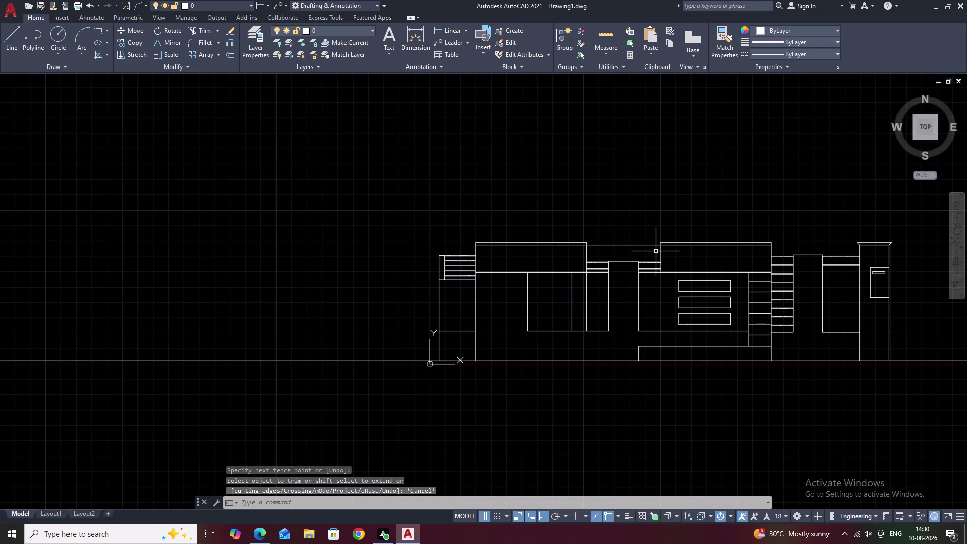
click(612, 243)
click(624, 249)
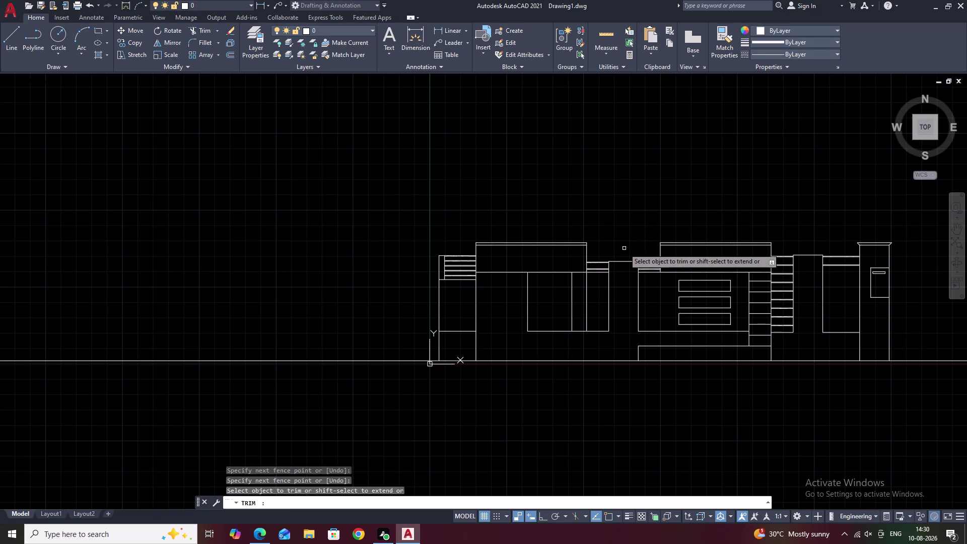
scroll(down, 3)
middle_drag(627, 239, 647, 185)
scroll(up, 3)
middle_drag(639, 189, 653, 162)
middle_drag(681, 181, 623, 183)
key(Escape)
scroll(up, 3)
scroll(down, 3)
middle_drag(782, 223, 612, 235)
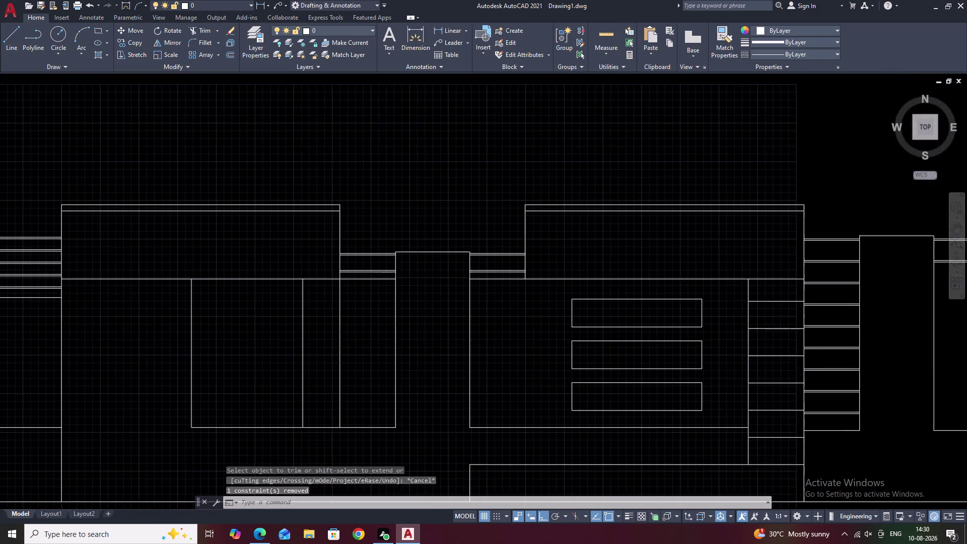
middle_drag(704, 232, 605, 235)
middle_drag(733, 231, 651, 235)
Copy the chamfer line from its endpoint to the next cornice cap's left corner.
scroll(up, 3)
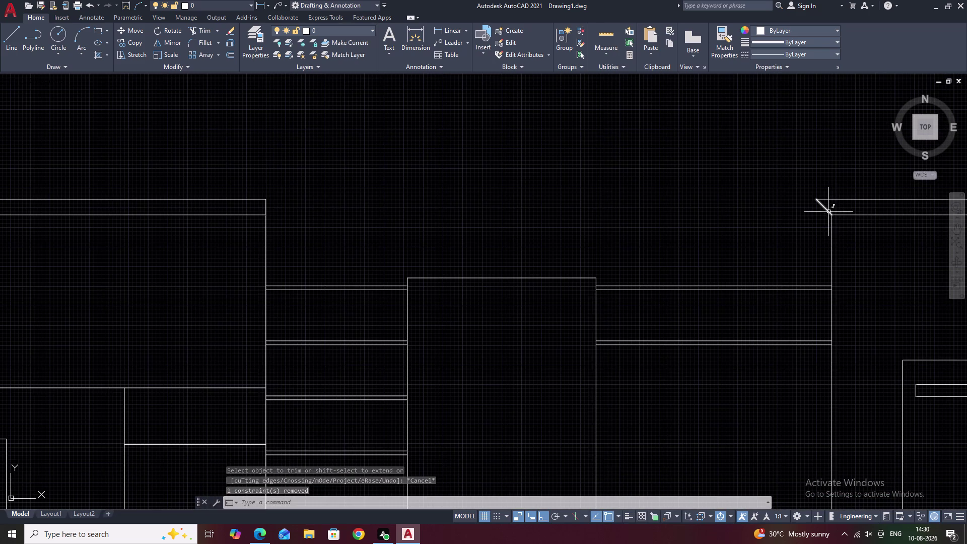
click(828, 211)
text(c)
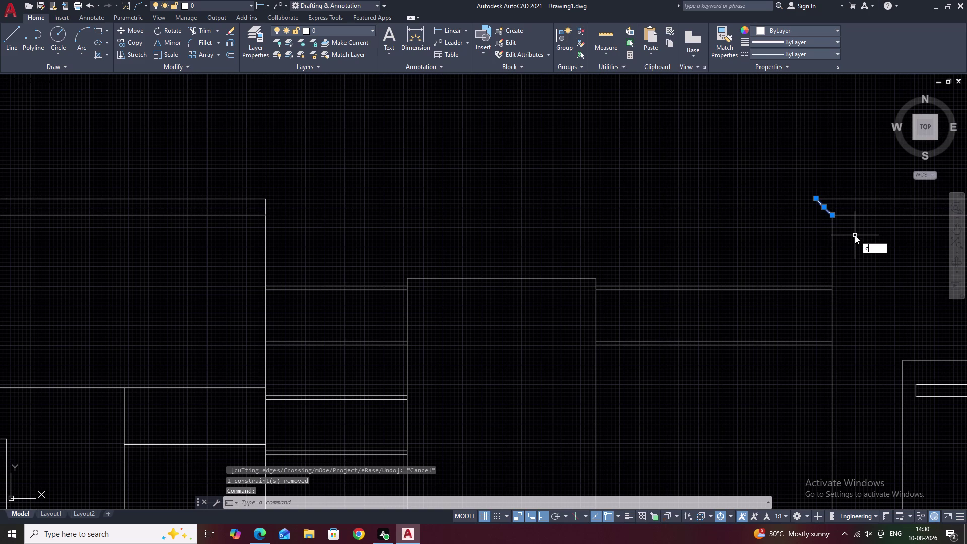
text(o)
key(space)
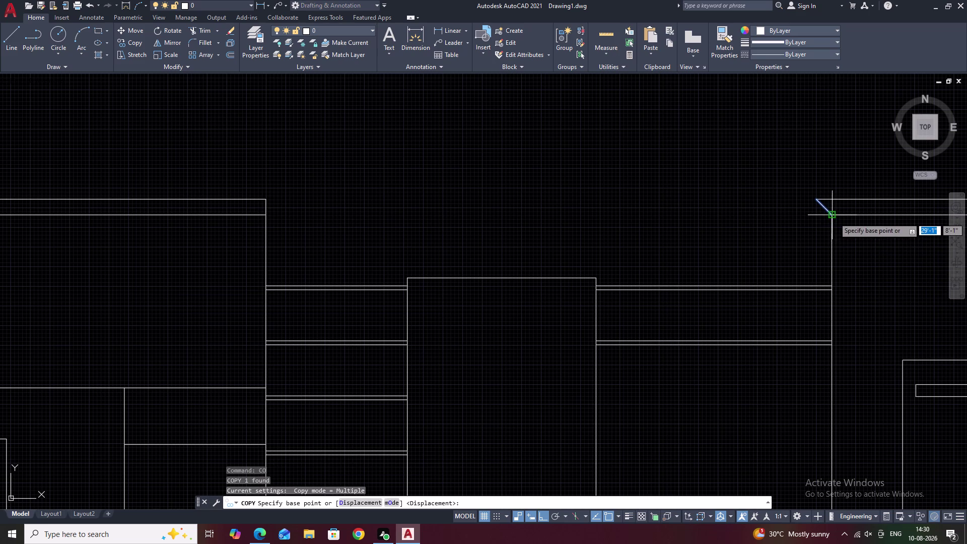
click(834, 217)
scroll(down, 3)
middle_drag(429, 232, 639, 234)
scroll(up, 3)
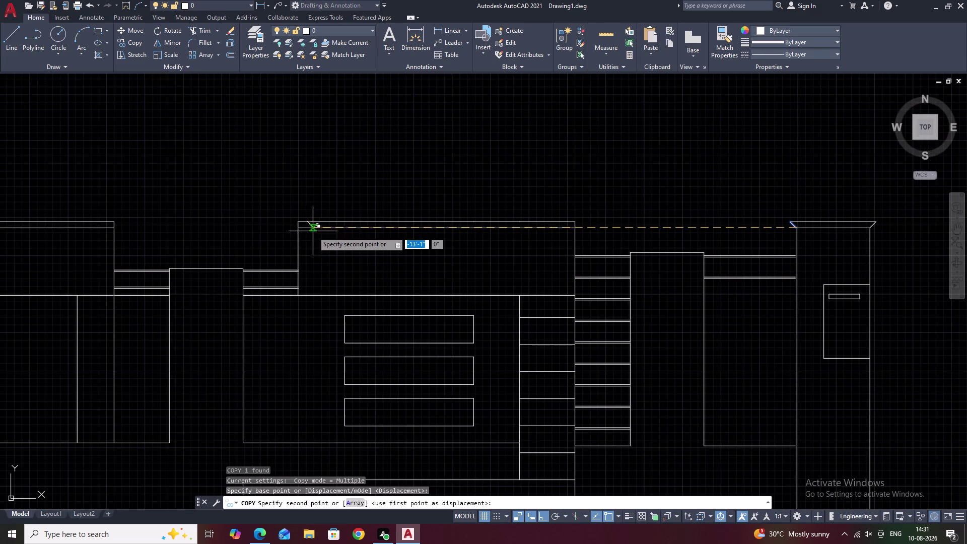
scroll(up, 3)
scroll(up, 3)
middle_drag(326, 255, 414, 290)
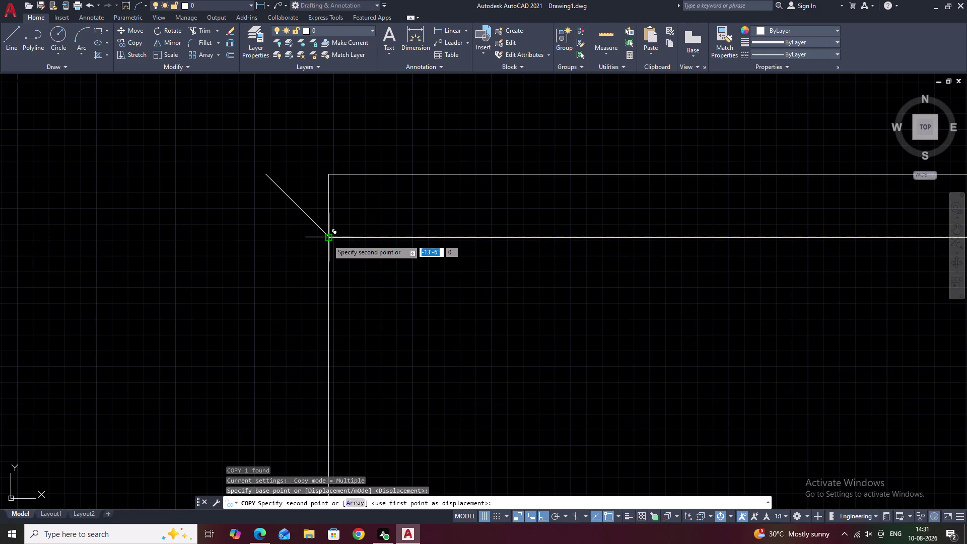
click(327, 239)
key(Escape)
Copy the chamfer line to another cornice cap's corner and pan out to check.
scroll(down, 3)
scroll(down, 3)
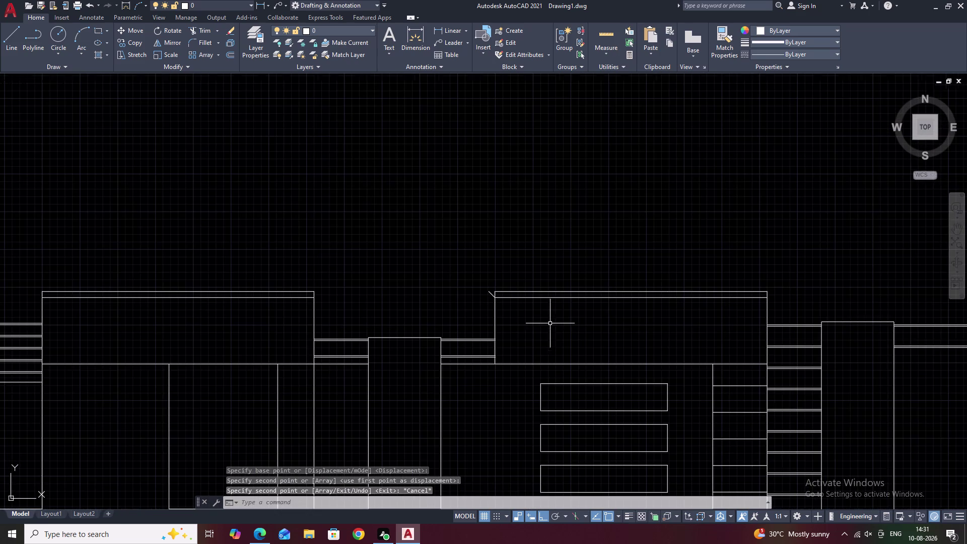
scroll(up, 3)
click(516, 291)
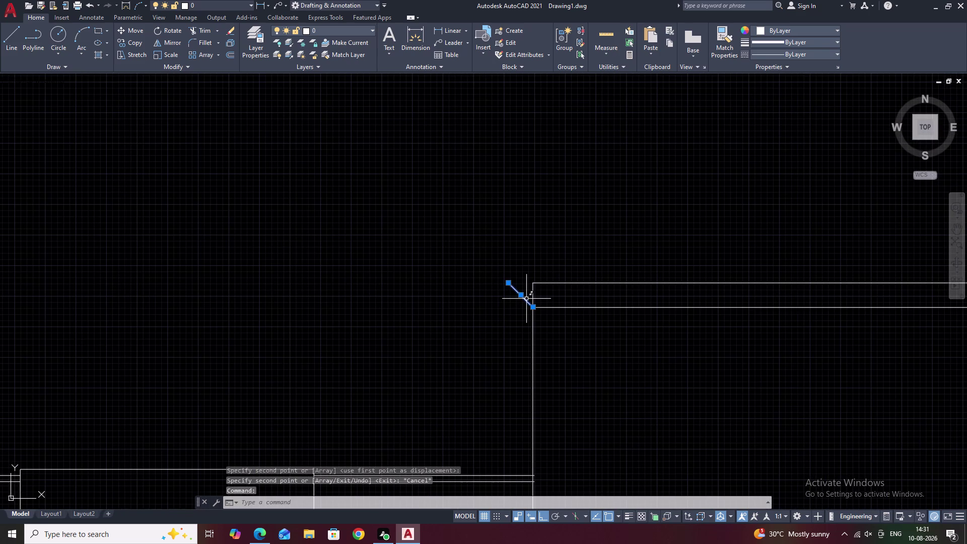
text(co)
key(space)
click(534, 310)
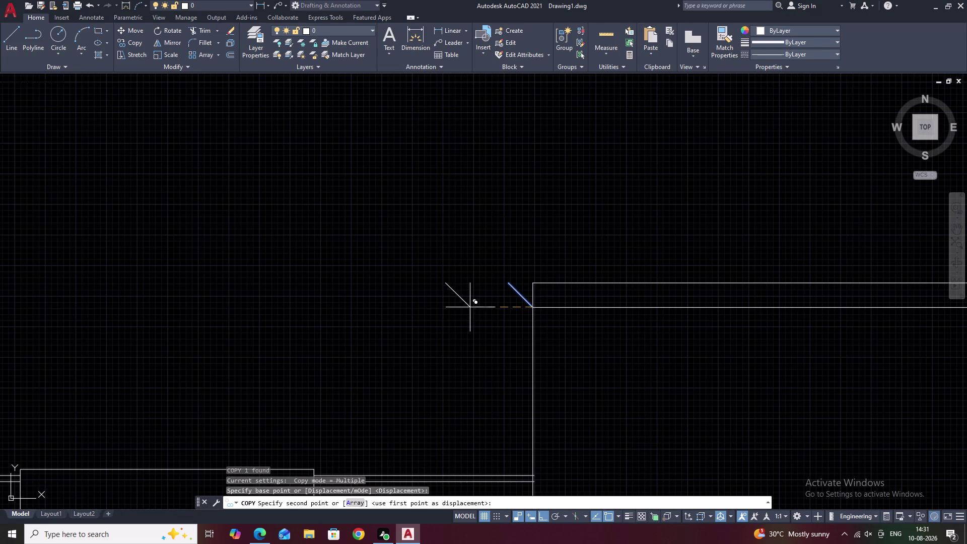
middle_drag(278, 306, 702, 341)
middle_drag(327, 304, 720, 311)
middle_drag(478, 311, 869, 288)
middle_drag(352, 291, 799, 288)
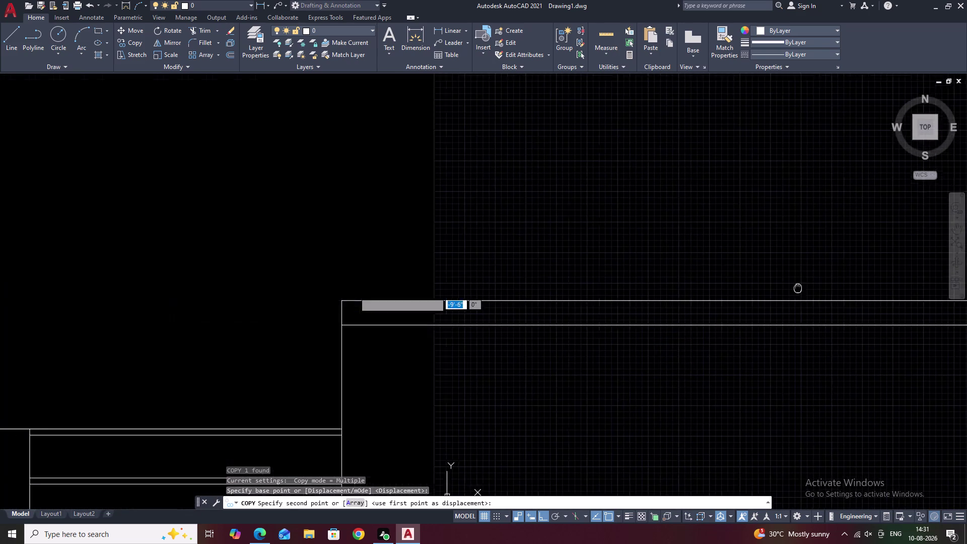
middle_drag(407, 284, 584, 285)
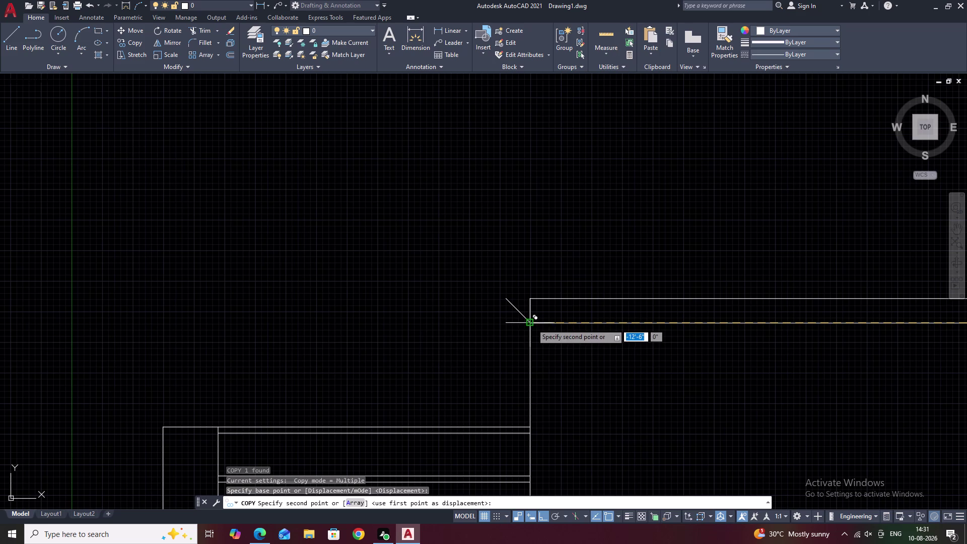
click(532, 324)
key(Escape)
scroll(down, 3)
scroll(down, 3)
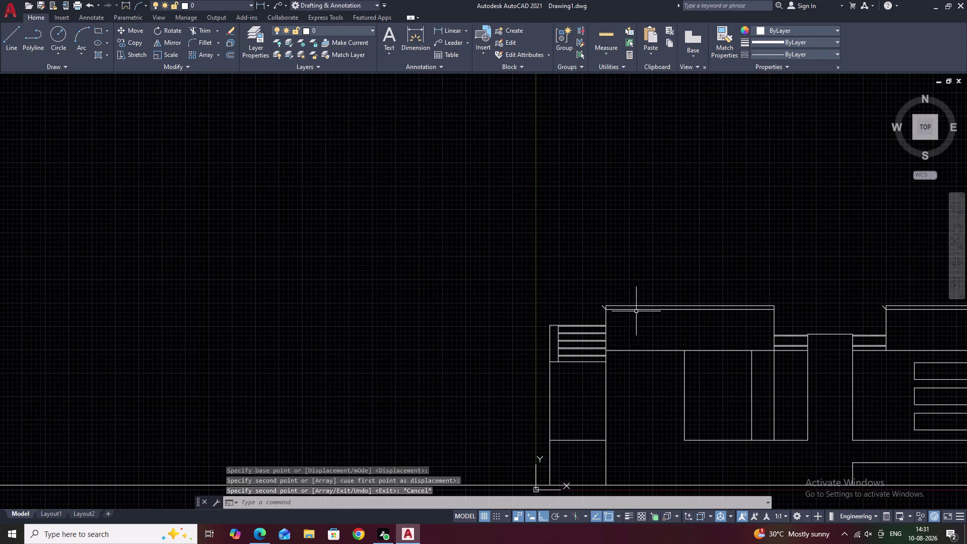
middle_drag(645, 314, 563, 323)
scroll(up, 3)
scroll(up, 3)
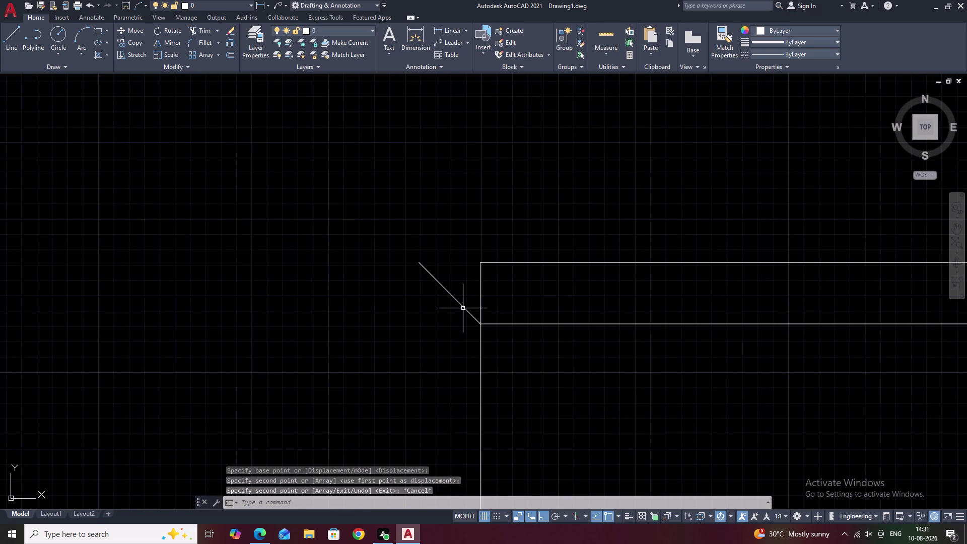
Start mirroring the chamfer line about the midpoint between the cap's two ends.
click(463, 308)
text(mi)
key(space)
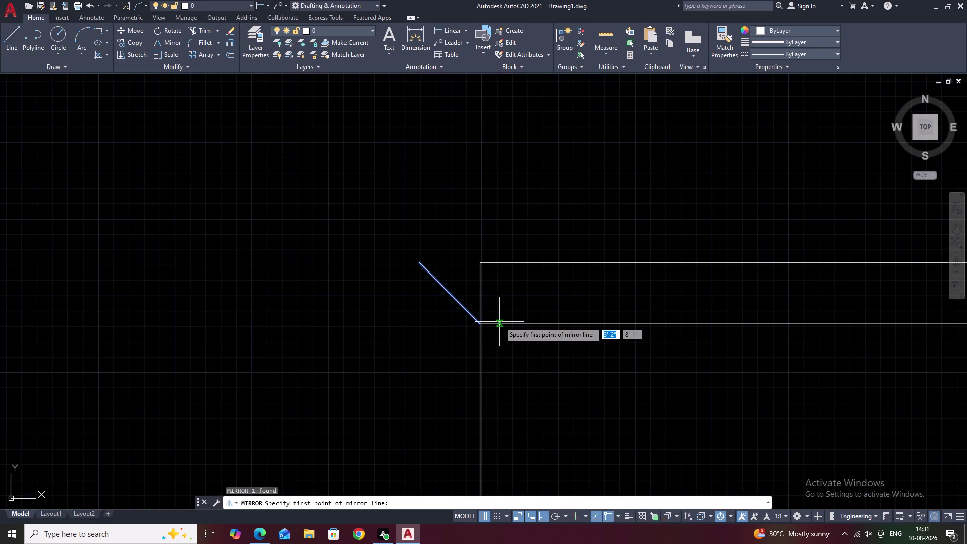
text(m)
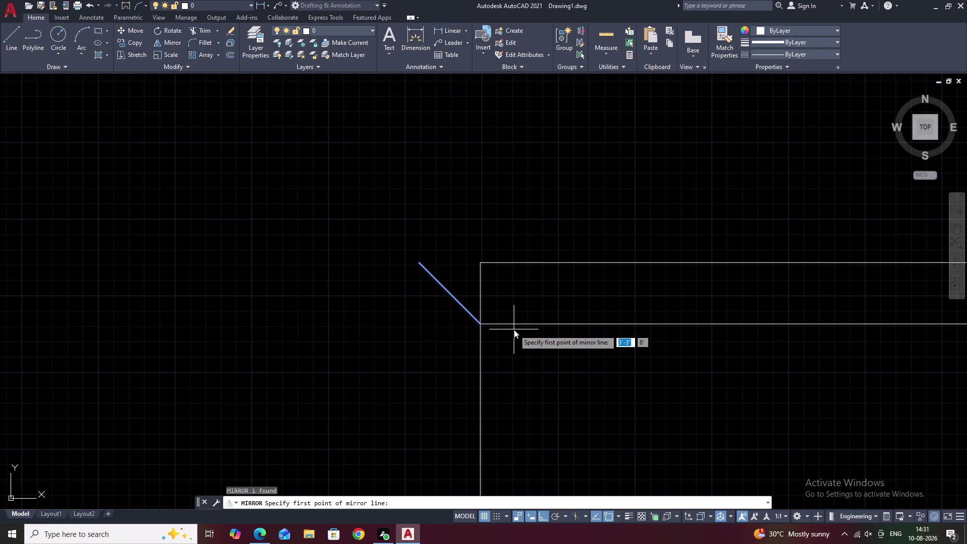
text(2p)
key(space)
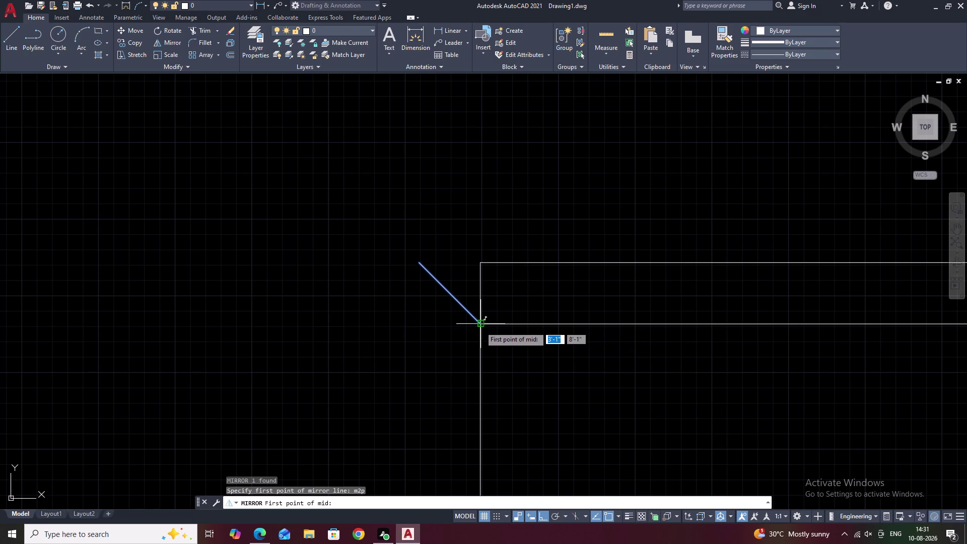
click(480, 326)
scroll(down, 3)
middle_drag(703, 330, 348, 327)
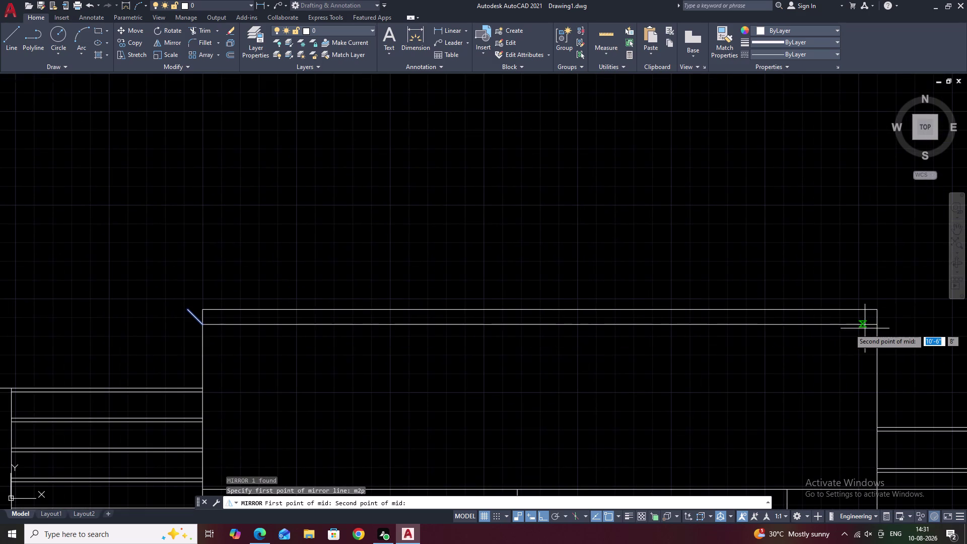
click(879, 326)
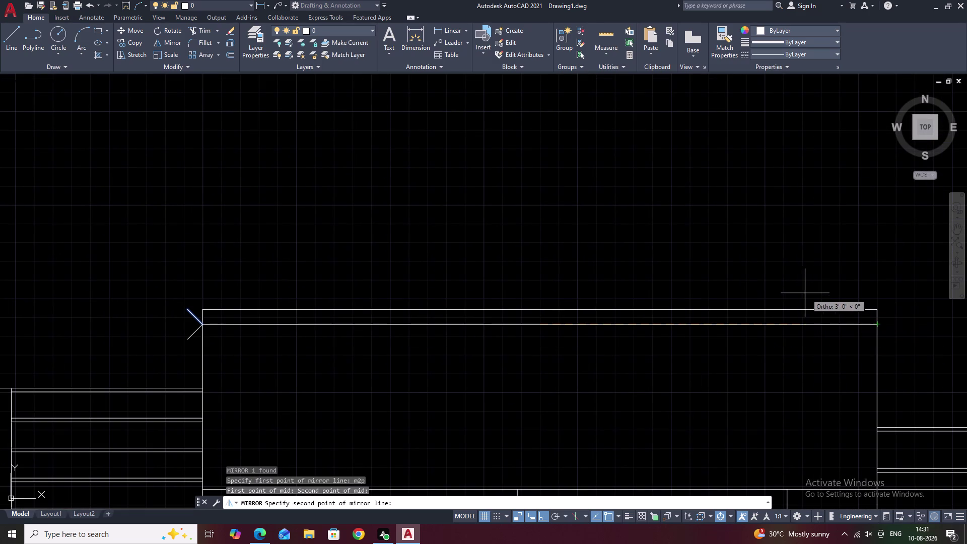
Set a vertical mirror axis with Ortho, keep the original, and select the next chamfer.
key(F8)
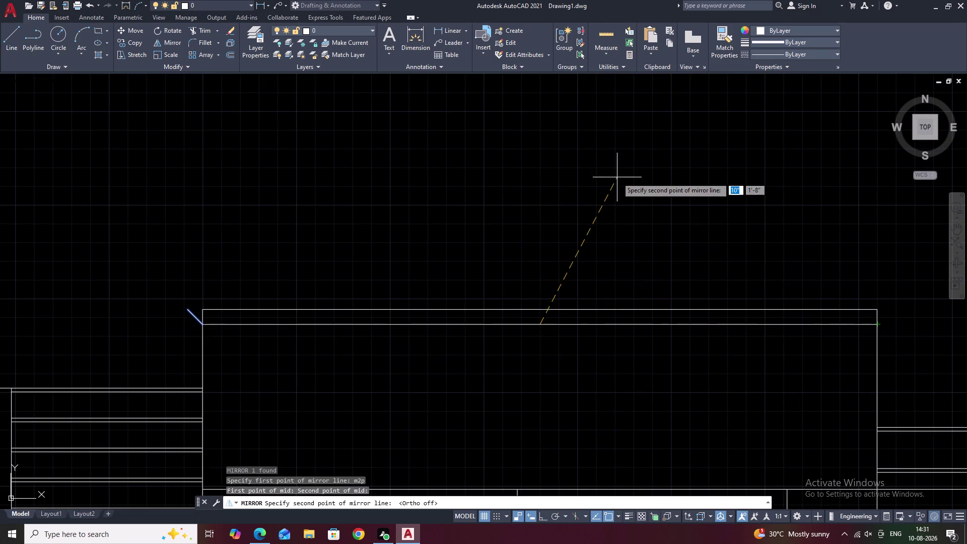
key(F8)
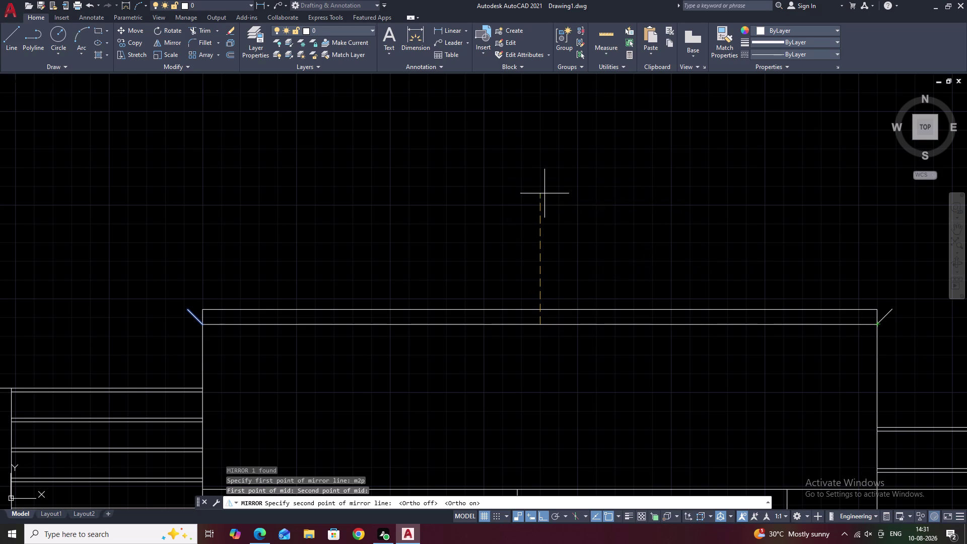
click(544, 192)
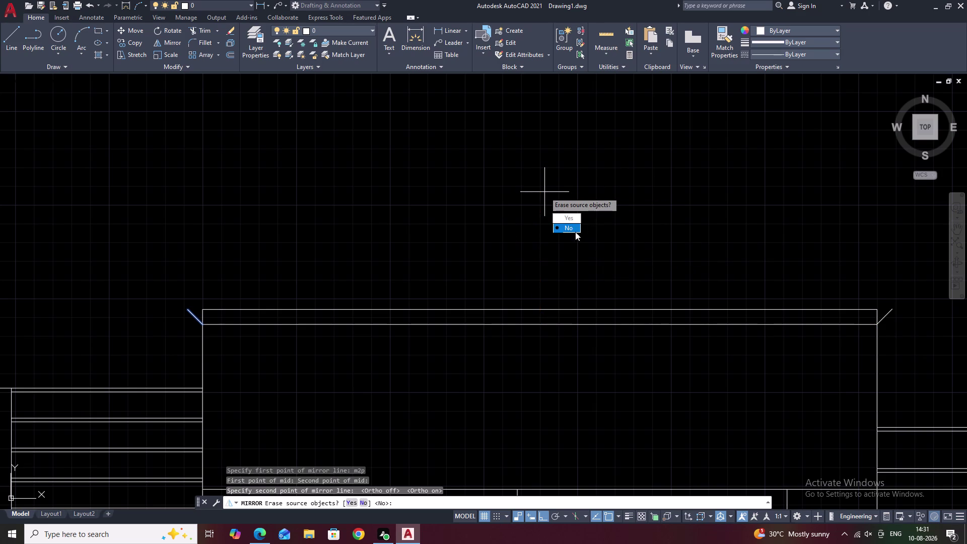
drag(574, 231, 544, 192)
scroll(down, 3)
middle_drag(614, 231, 467, 230)
scroll(up, 3)
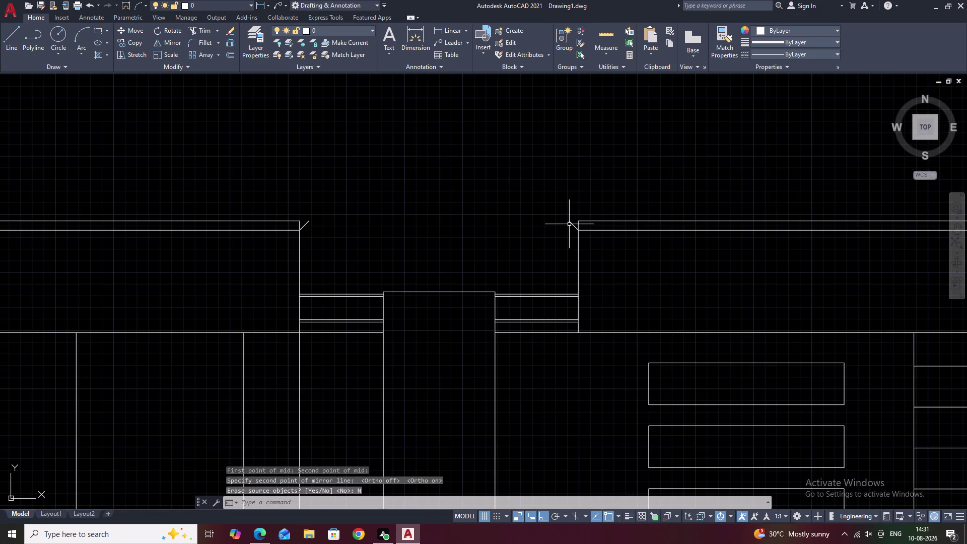
click(571, 224)
Start mirroring the left chamfer about the midpoint of the central cap's two ends.
text(mi)
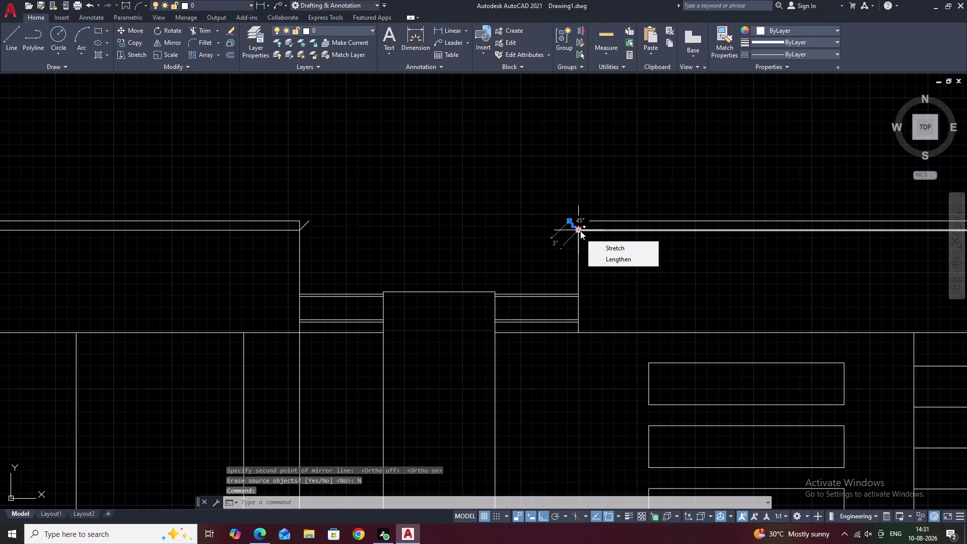
key(space)
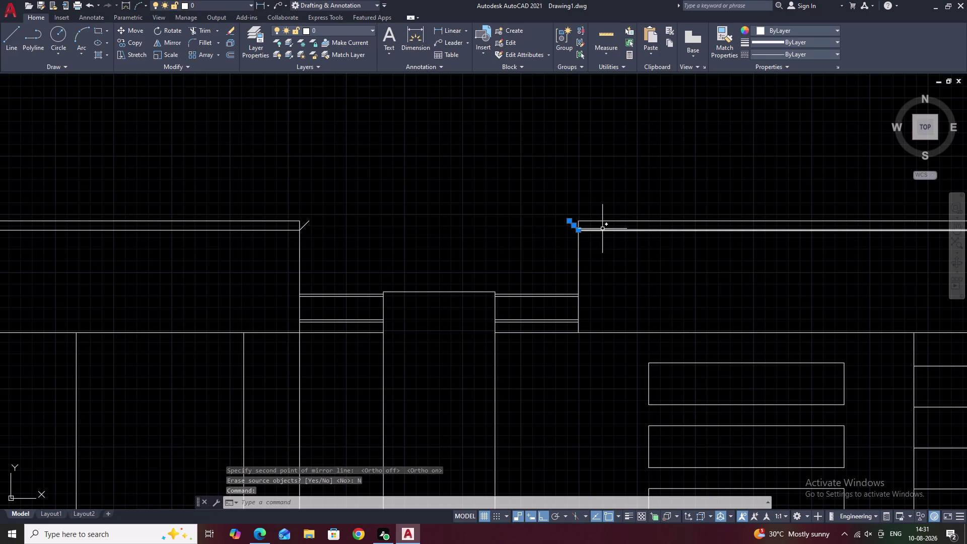
text(mi)
key(space)
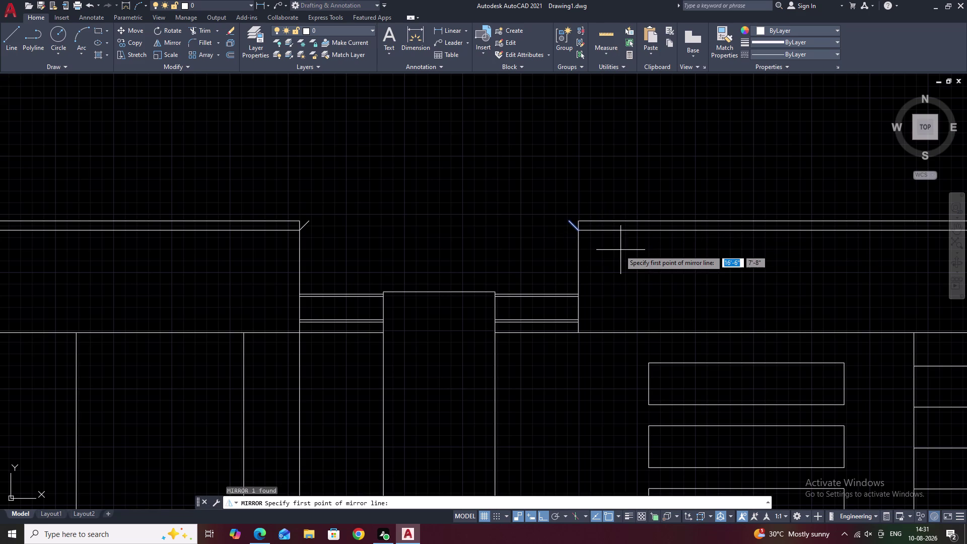
text(m2p)
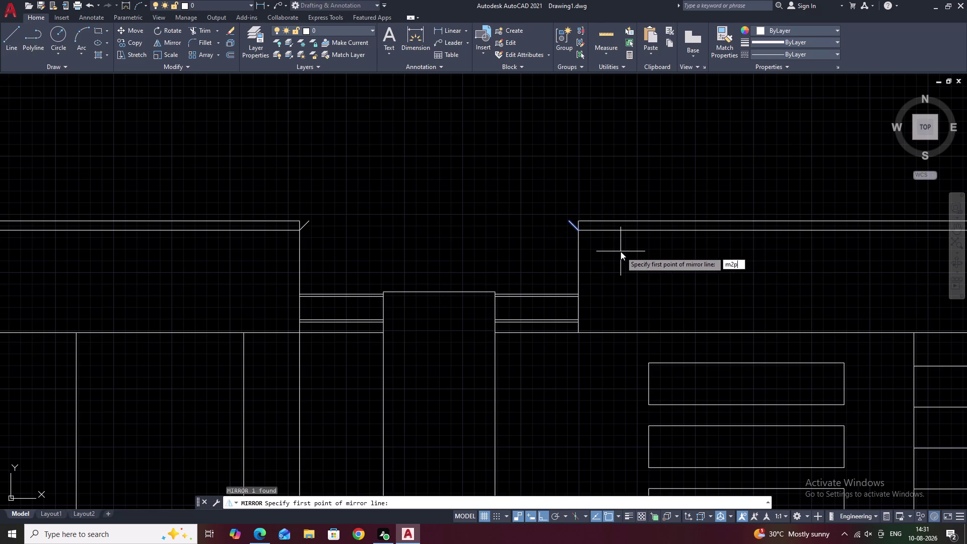
key(space)
click(579, 230)
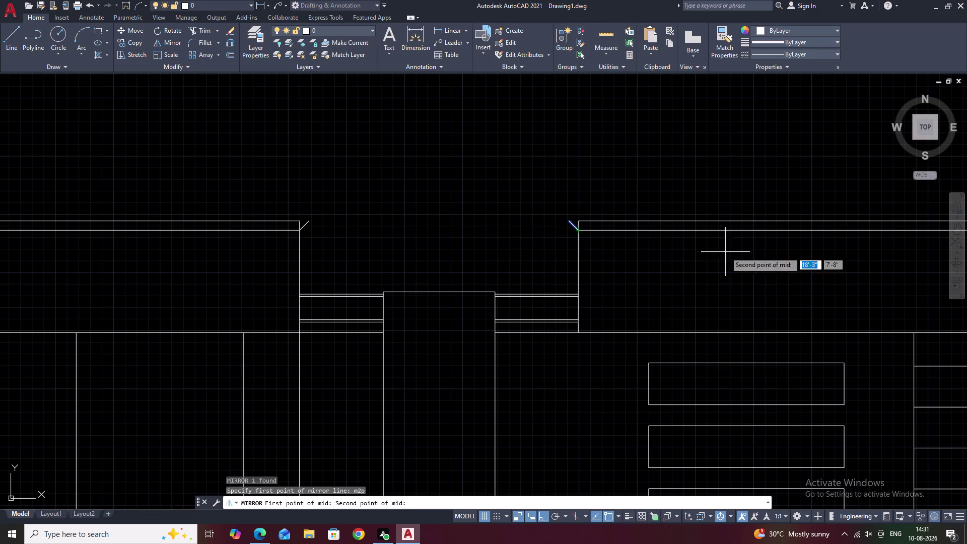
middle_drag(725, 252, 314, 261)
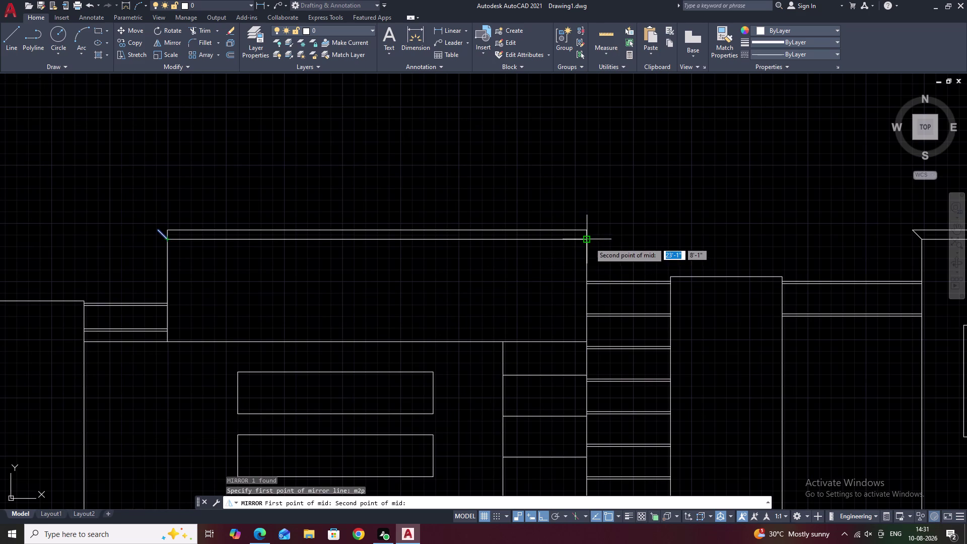
click(590, 242)
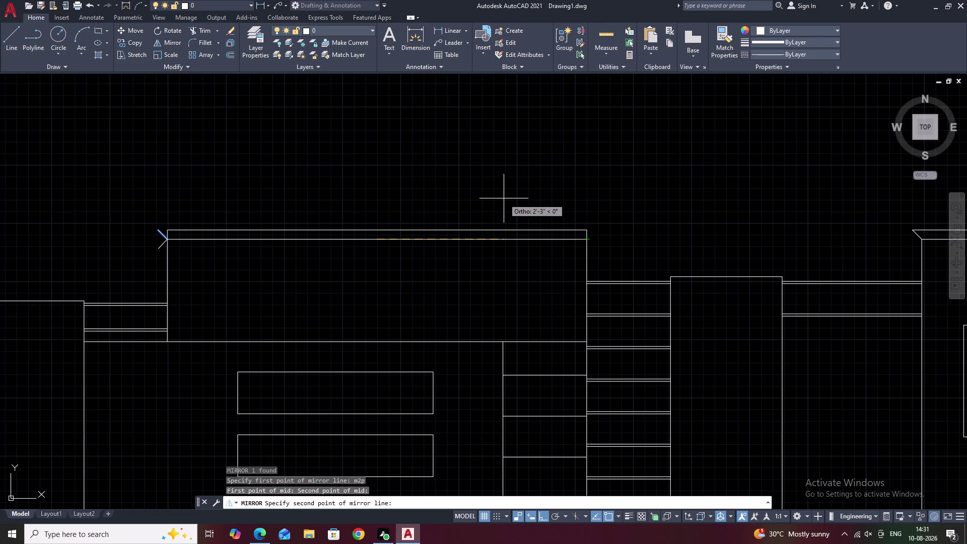
Pick a vertical second point with Ortho on, keeping the original chamfer line.
key(F8)
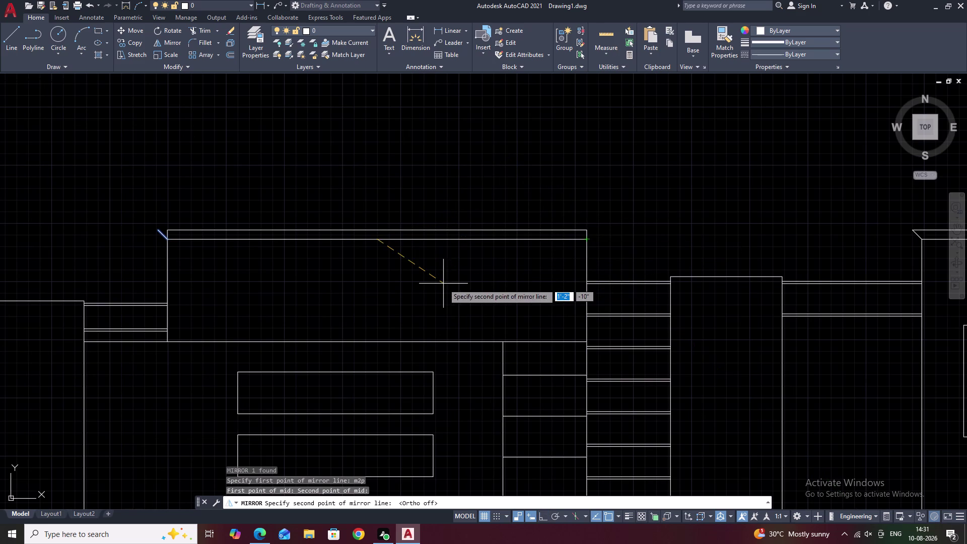
key(F8)
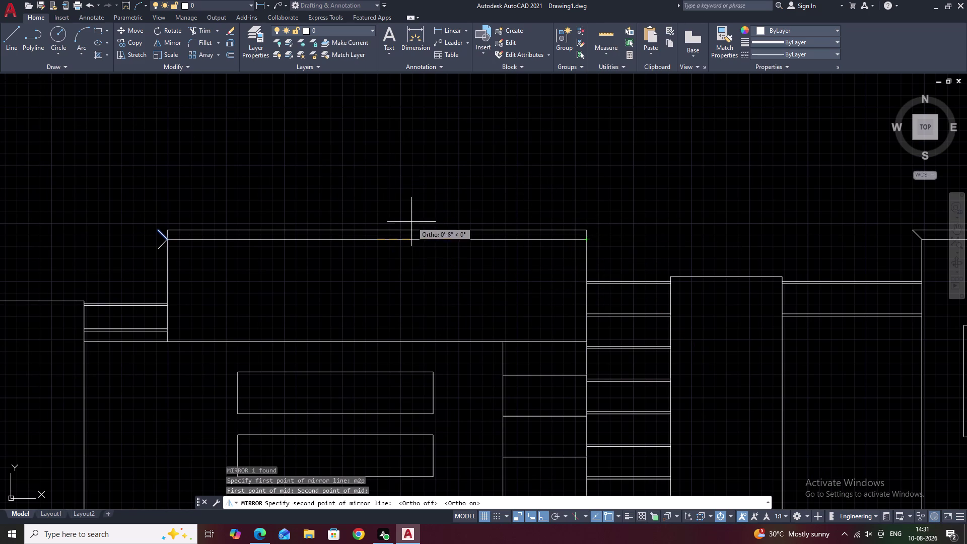
key(F8)
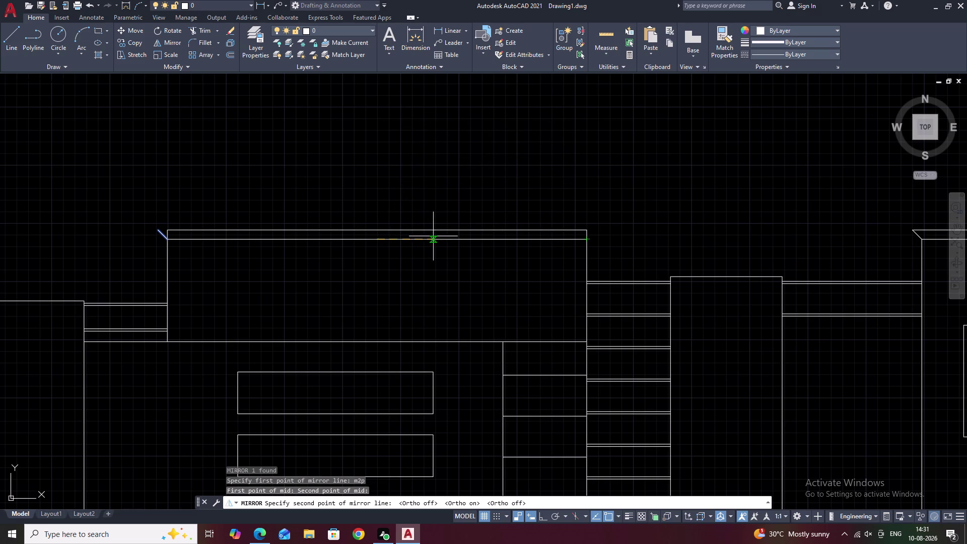
key(F8)
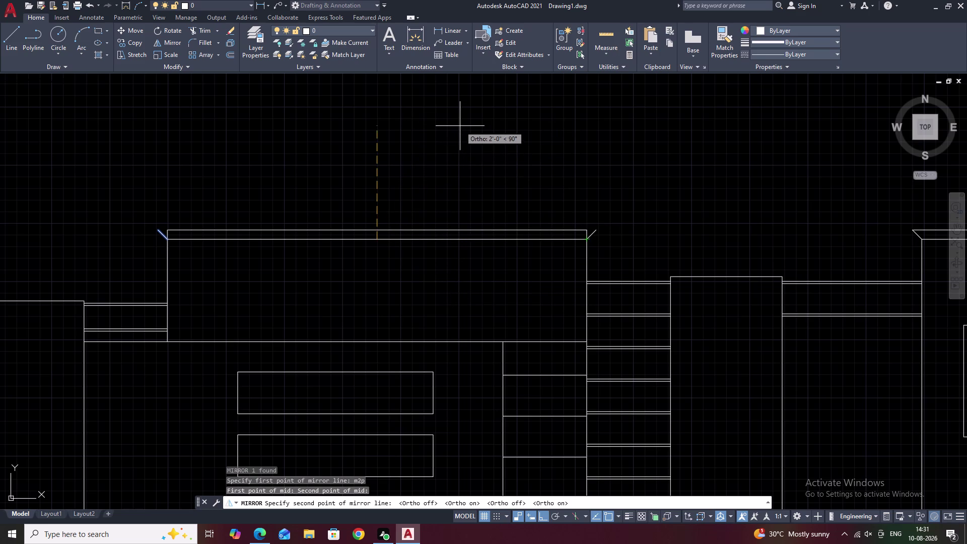
click(460, 126)
drag(483, 162, 460, 126)
scroll(down, 3)
middle_drag(452, 193, 620, 184)
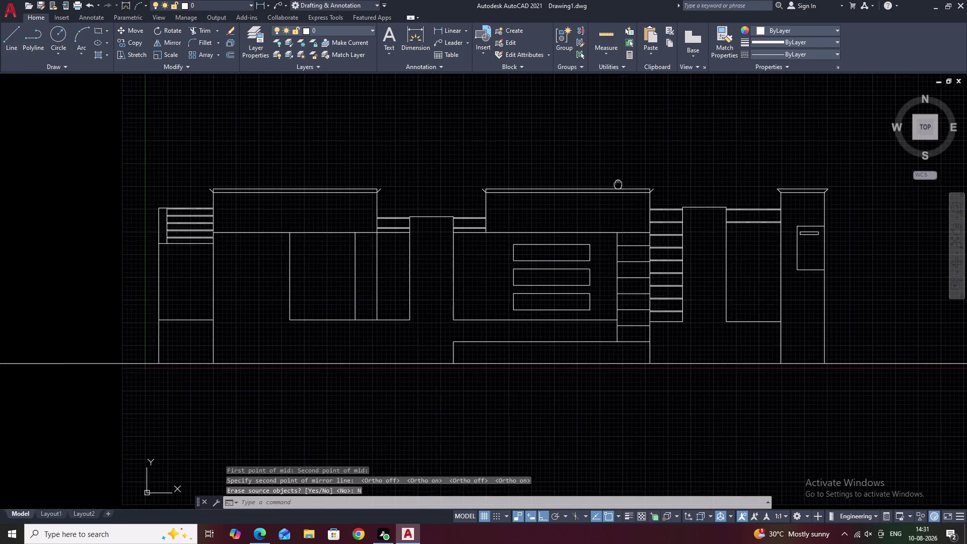
middle_drag(621, 183, 621, 184)
scroll(up, 3)
middle_drag(304, 182, 637, 226)
middle_drag(393, 206, 524, 206)
scroll(up, 3)
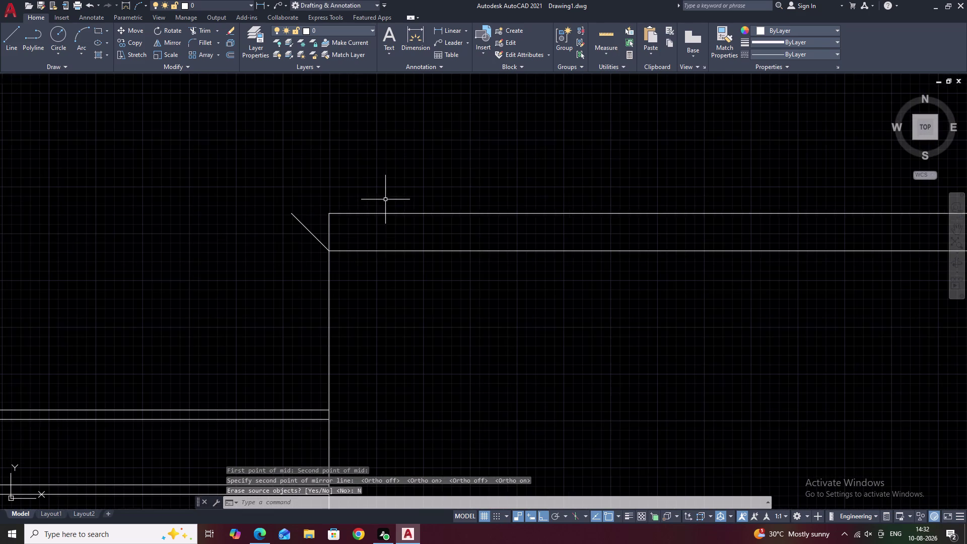
Extend the central cornice cap's top edge to the left and right chamfer lines.
text(ex)
key(space)
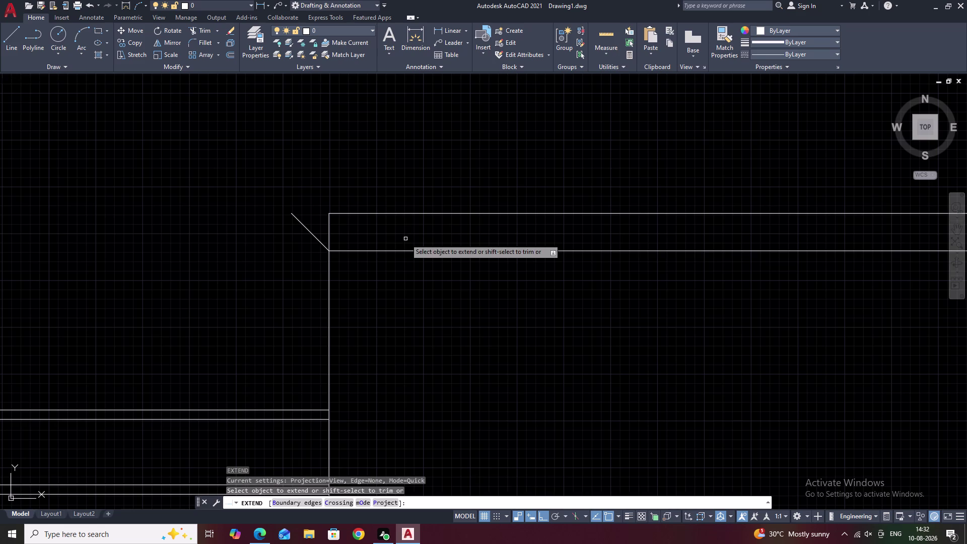
click(416, 214)
scroll(down, 3)
middle_drag(544, 228, 274, 239)
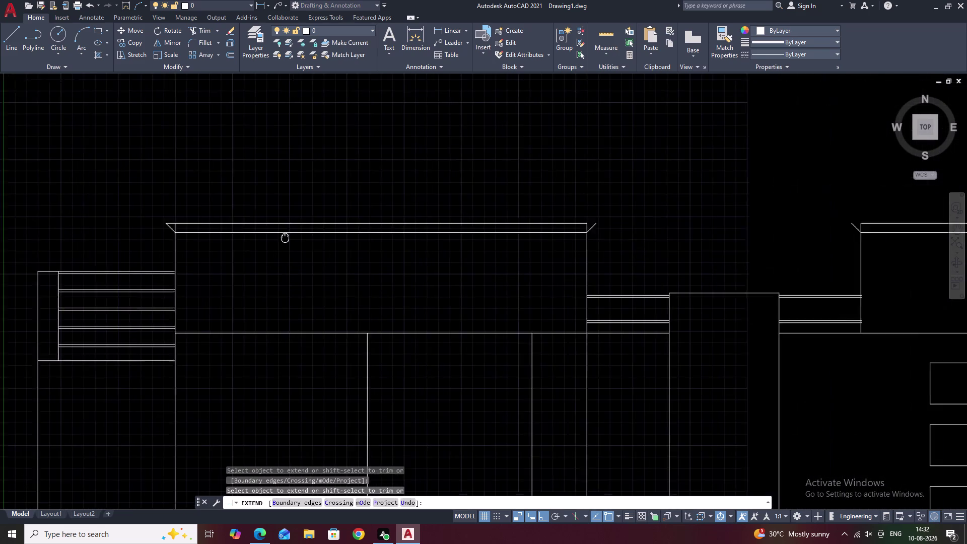
middle_drag(274, 238, 270, 239)
click(541, 226)
middle_drag(625, 213, 534, 216)
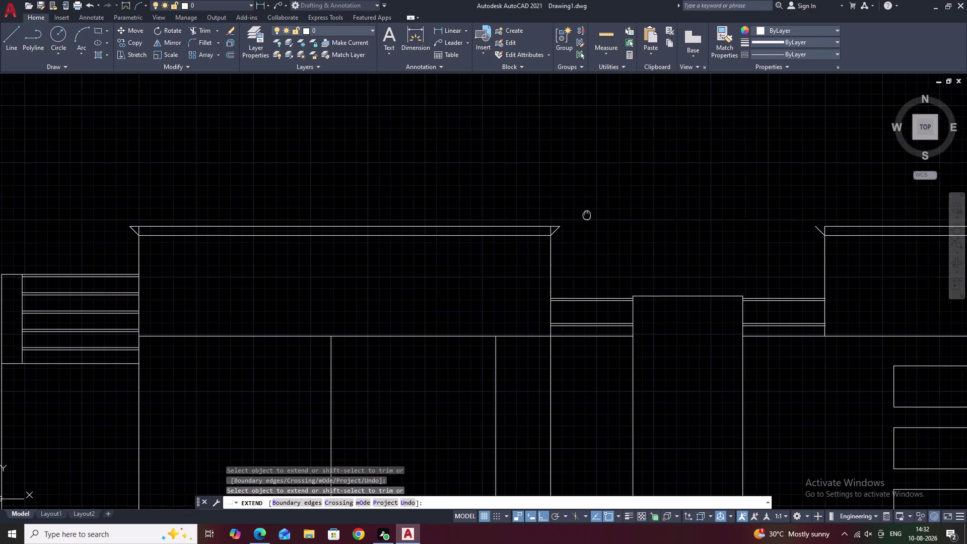
middle_drag(534, 216, 286, 188)
click(559, 200)
middle_drag(626, 196, 301, 196)
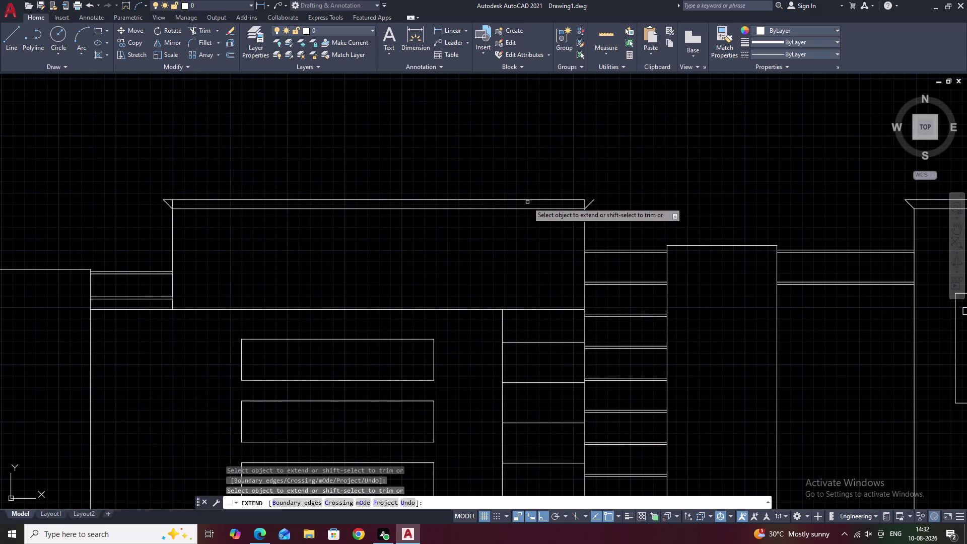
click(575, 201)
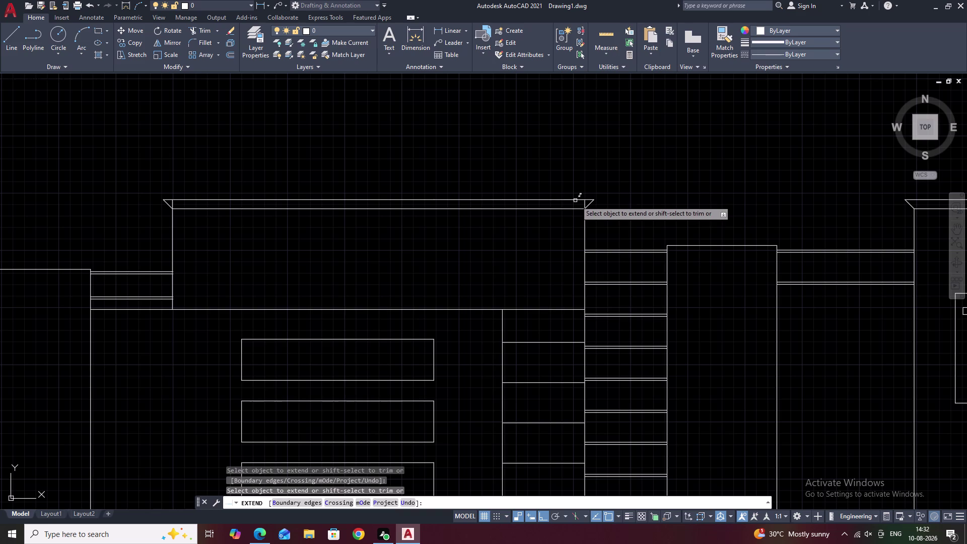
key(Escape)
Trim the excess line stubs past the first cornice cap corners.
text(tr)
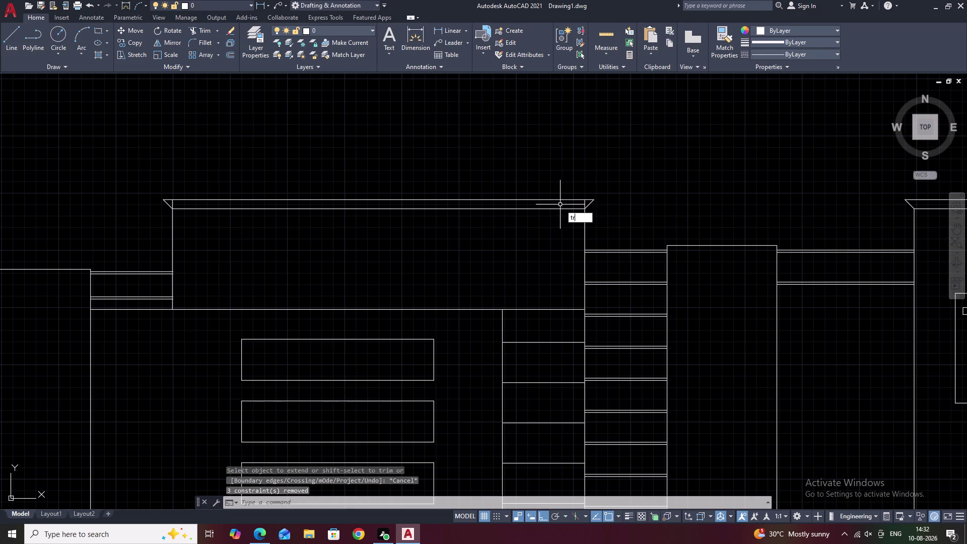
key(space)
scroll(up, 3)
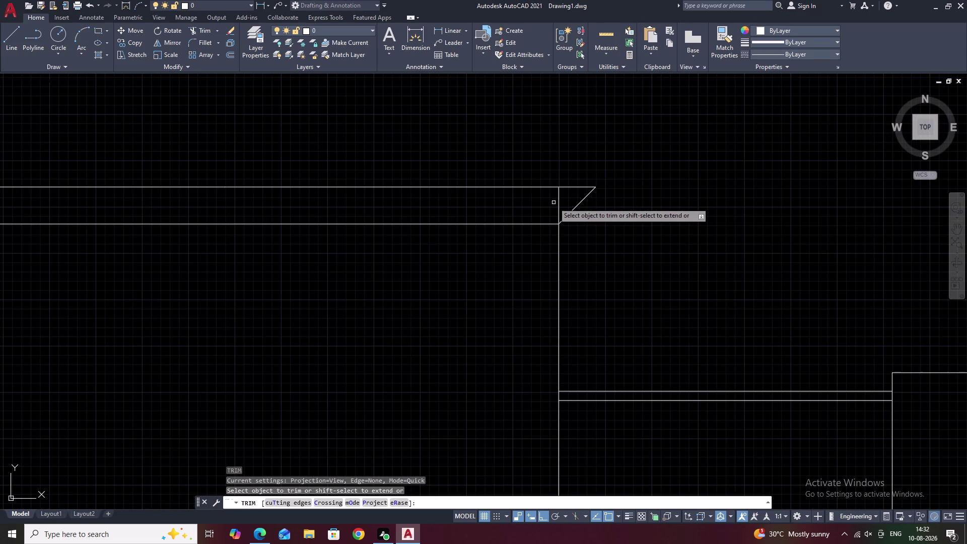
click(560, 202)
scroll(down, 3)
middle_drag(235, 179, 667, 169)
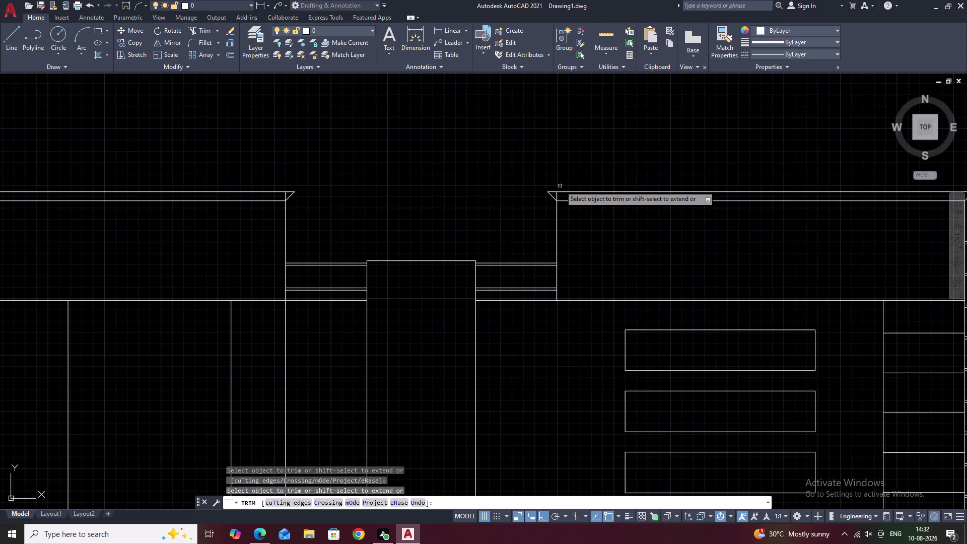
scroll(up, 3)
click(561, 203)
Trim the remaining stubs at the next cap corner and where the chamfer meets the pillar.
scroll(down, 3)
middle_drag(382, 170, 494, 180)
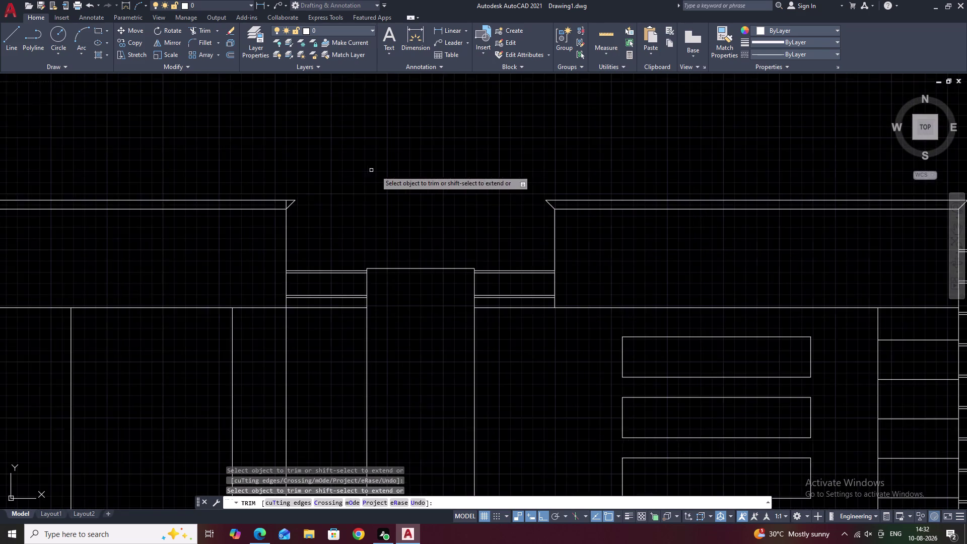
middle_drag(494, 181, 623, 177)
scroll(up, 3)
click(486, 212)
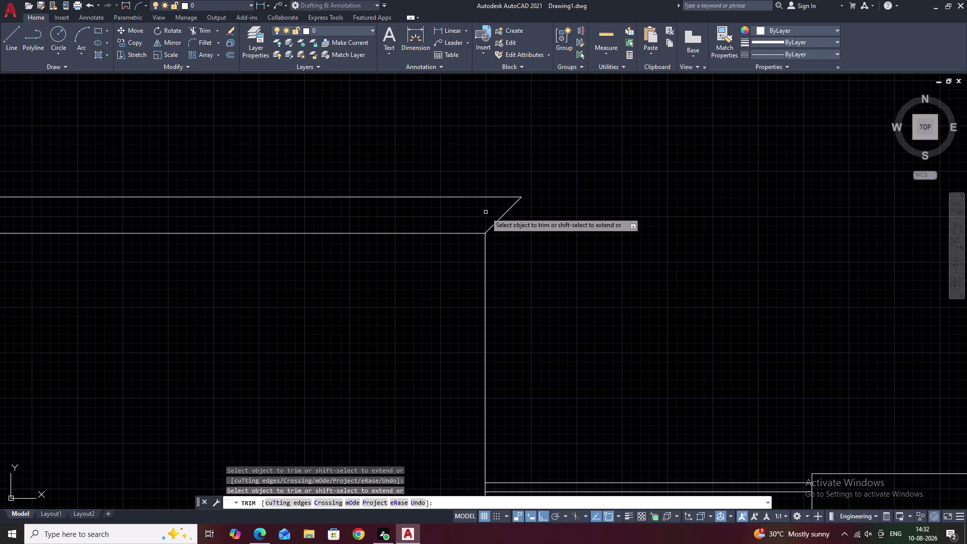
scroll(down, 3)
middle_drag(373, 203, 764, 196)
scroll(up, 3)
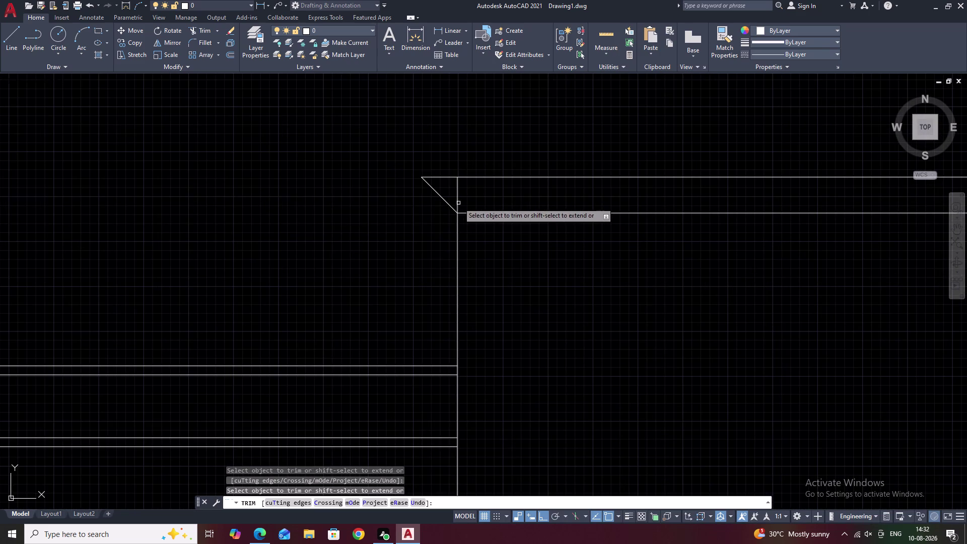
click(458, 196)
scroll(down, 3)
key(Escape)
scroll(down, 3)
middle_drag(627, 184, 437, 203)
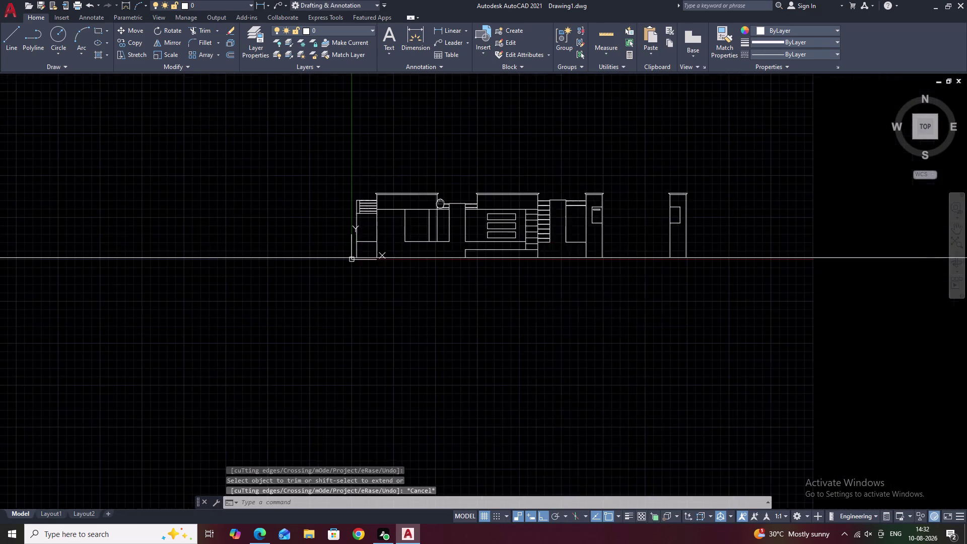
middle_drag(617, 204, 526, 211)
scroll(up, 3)
middle_drag(503, 221, 544, 193)
scroll(up, 3)
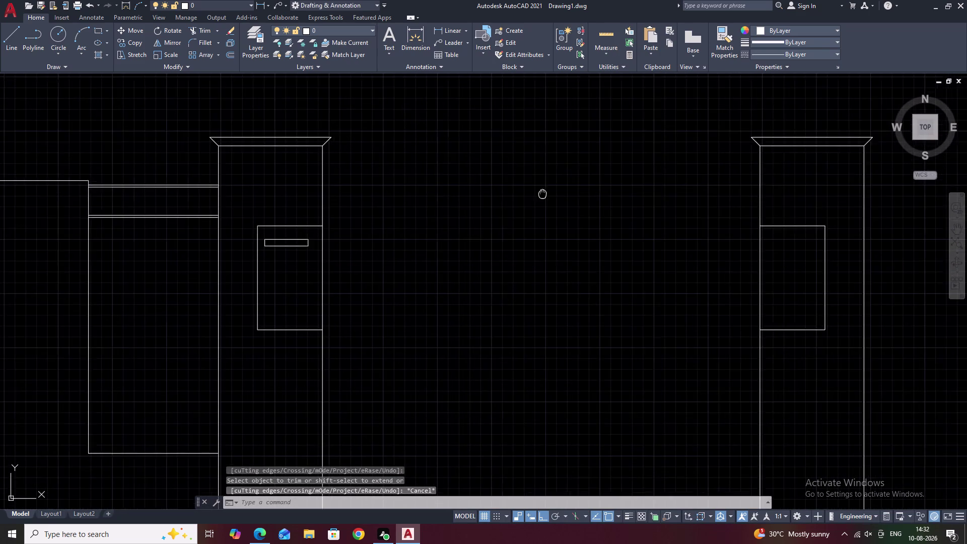
scroll(down, 3)
middle_drag(568, 251, 449, 253)
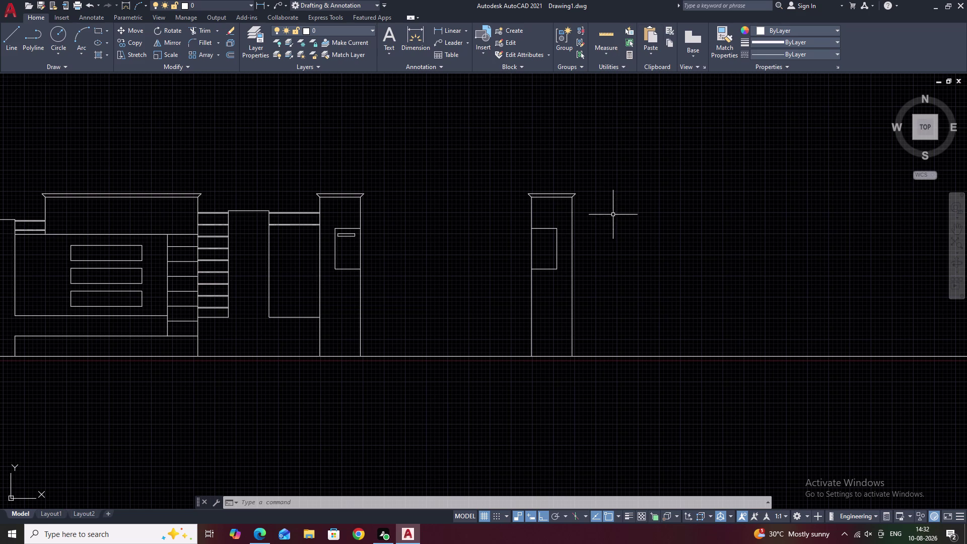
scroll(down, 3)
middle_drag(655, 236, 592, 249)
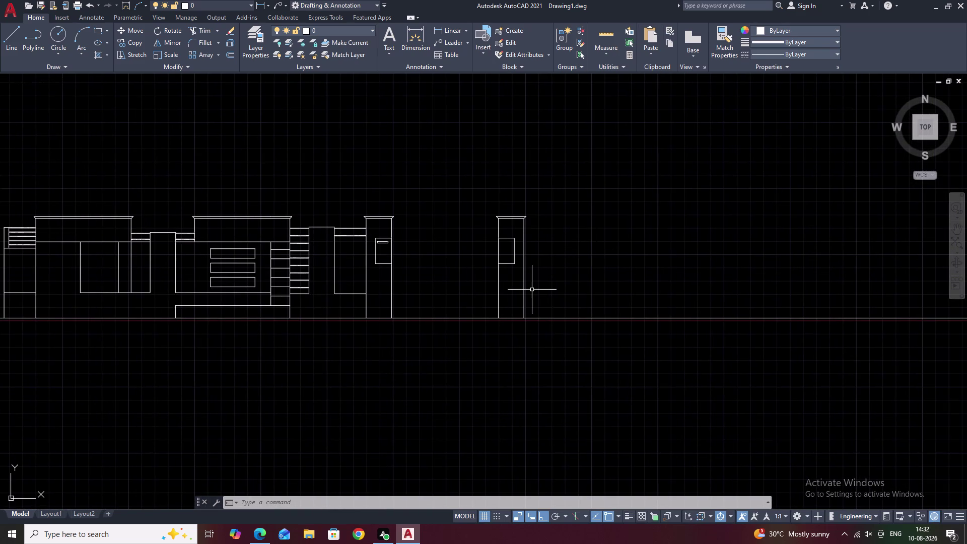
Offset the right pillar's edge by 3' and erase the unwanted copy.
text(o)
key(space)
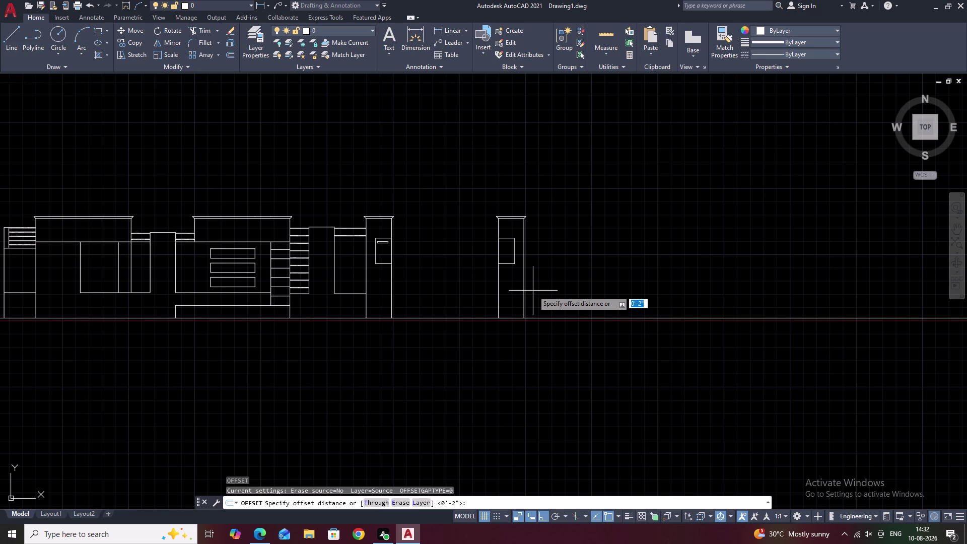
key(3)
text(')
key(space)
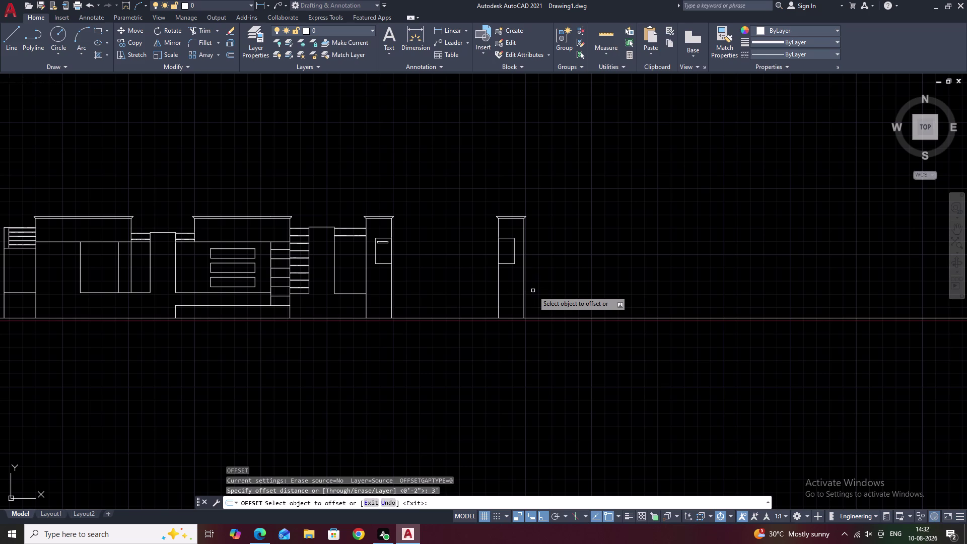
click(524, 291)
click(656, 279)
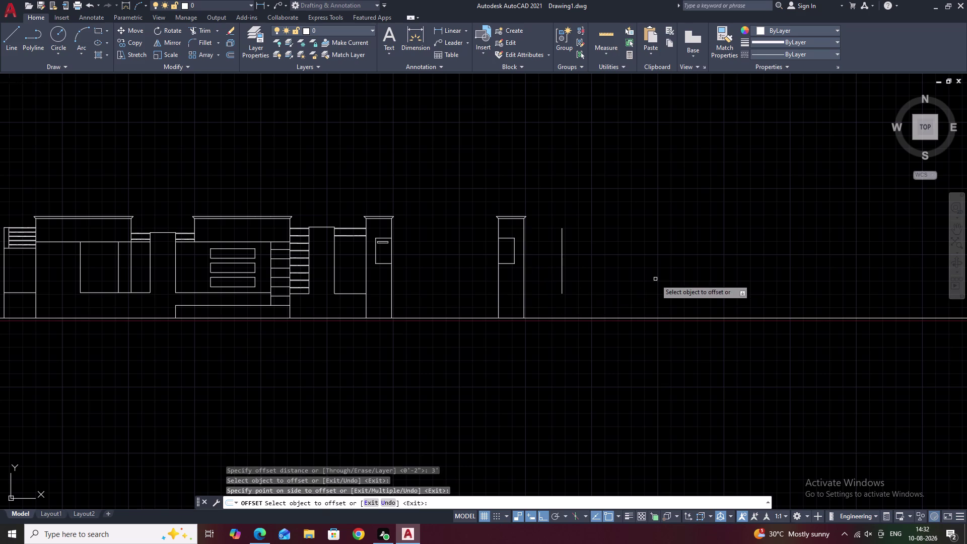
key(Escape)
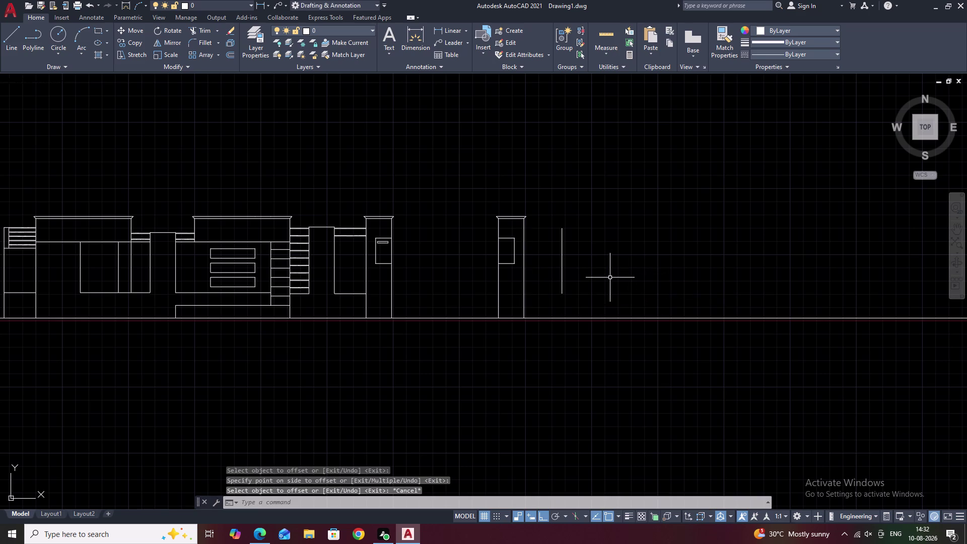
click(560, 265)
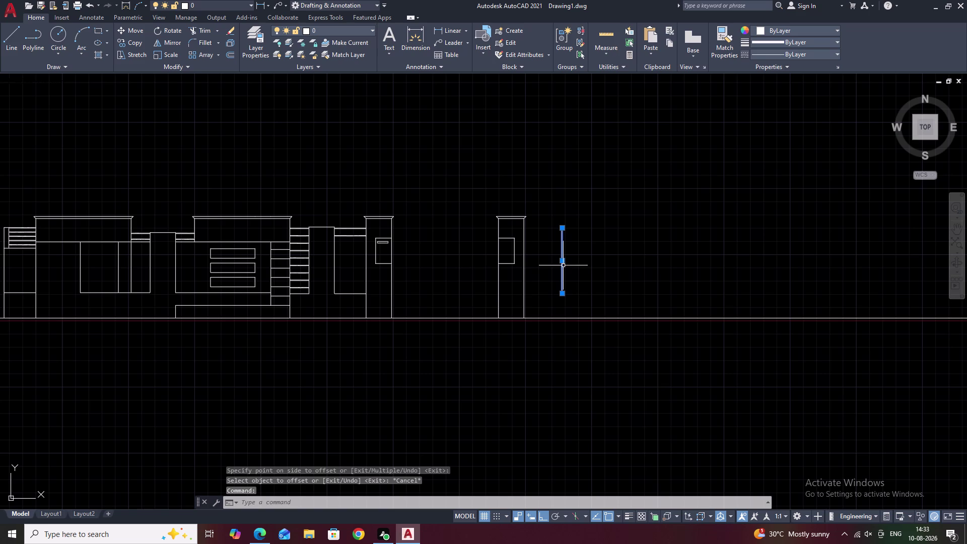
text(e)
key(space)
Select the right pillar's edge lines and join them.
scroll(up, 3)
drag(539, 204, 533, 391)
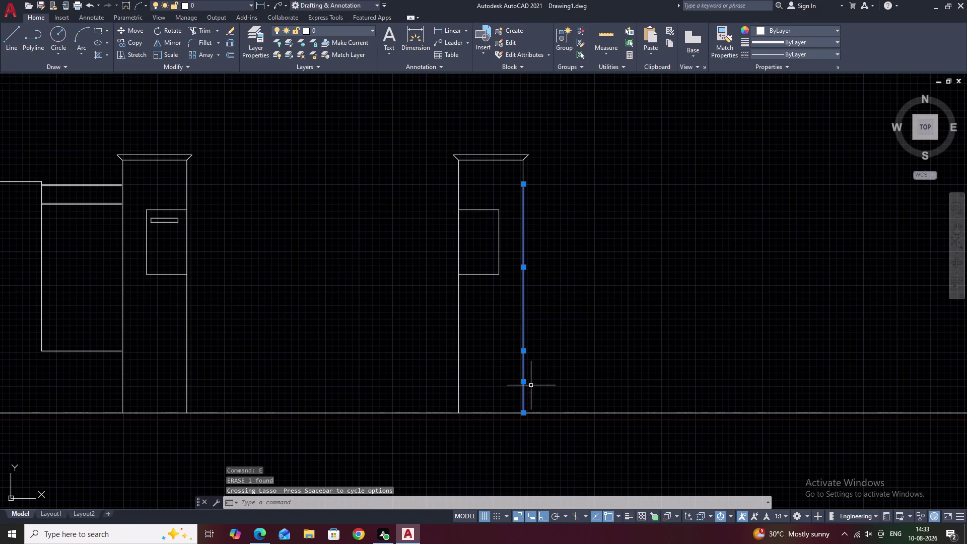
scroll(up, 3)
drag(532, 137, 365, 134)
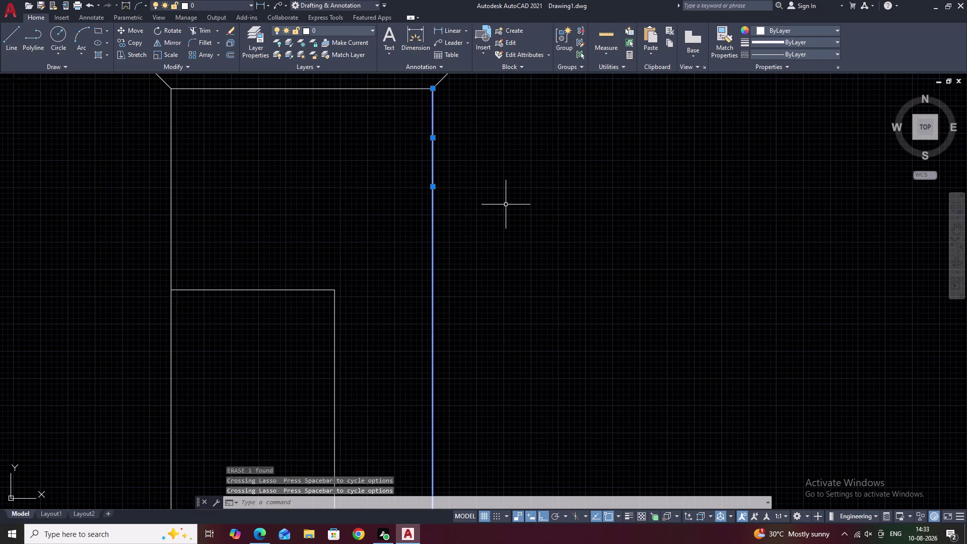
text(j)
key(space)
scroll(down, 3)
scroll(down, 3)
Offset the pillar's right edge 5' to create the vertical guide line.
text(o)
key(space)
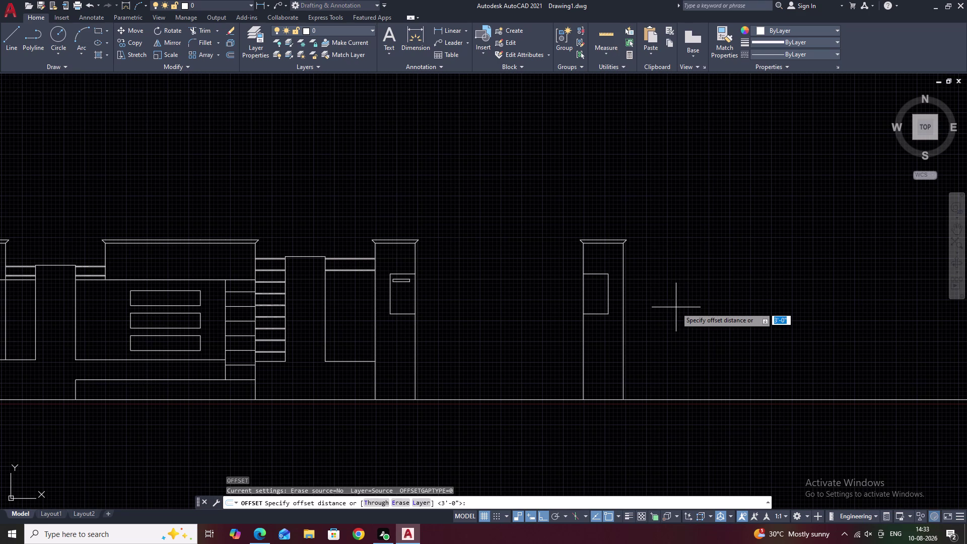
text(5)
key(l)
key(space)
key(Escape)
text(o)
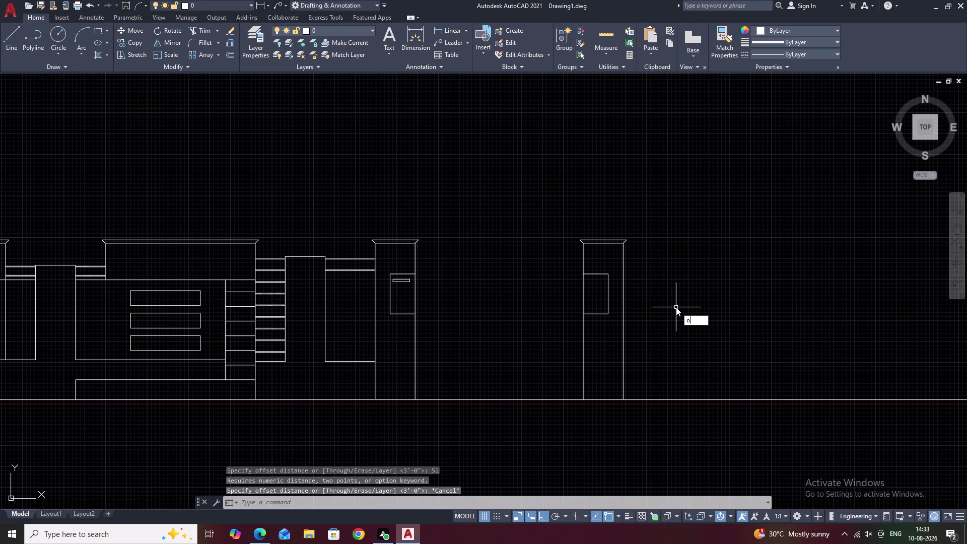
key(space)
text(5')
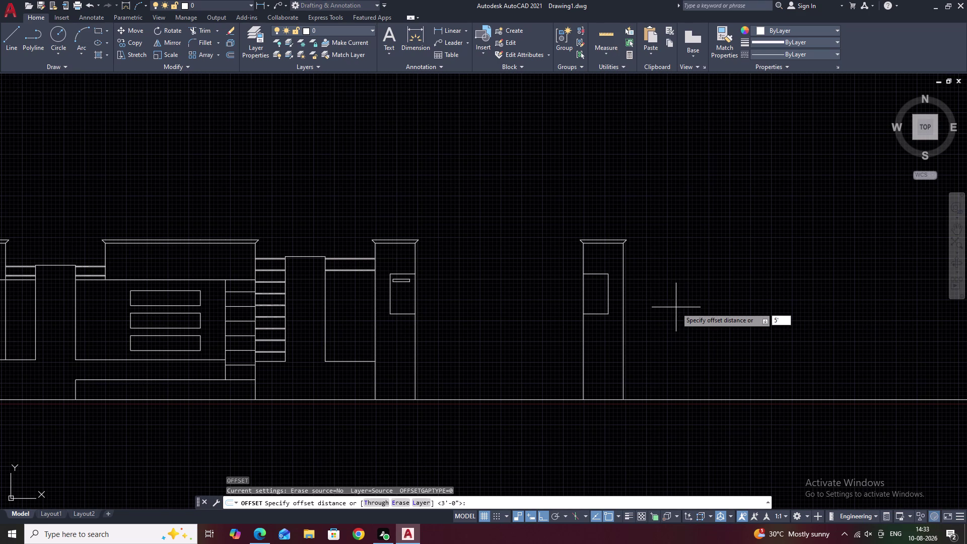
key(space)
click(624, 317)
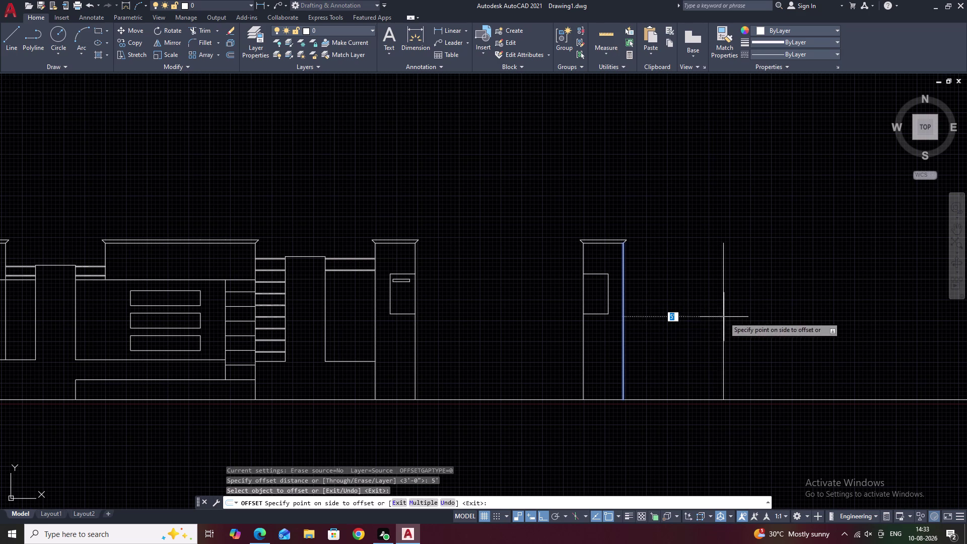
click(724, 317)
key(Escape)
scroll(up, 3)
scroll(down, 3)
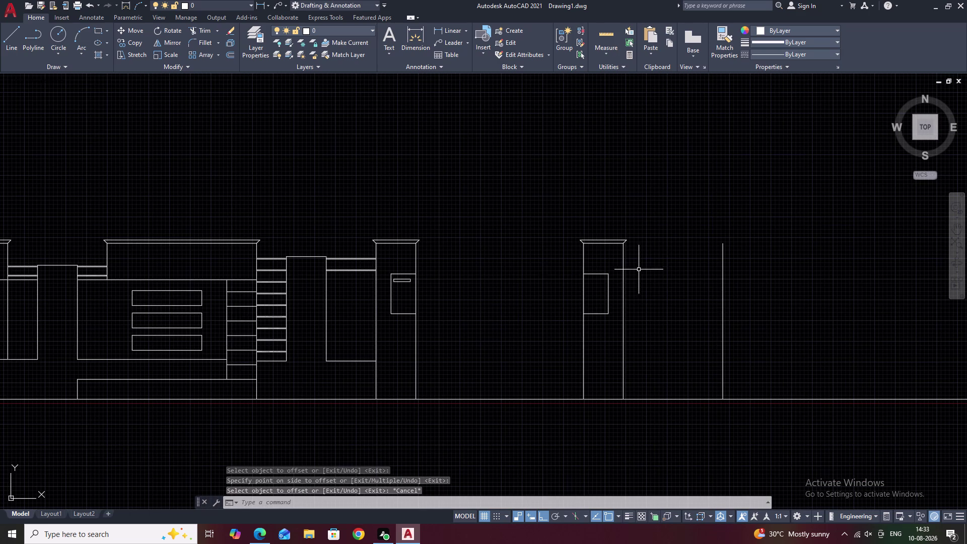
drag(660, 223, 613, 363)
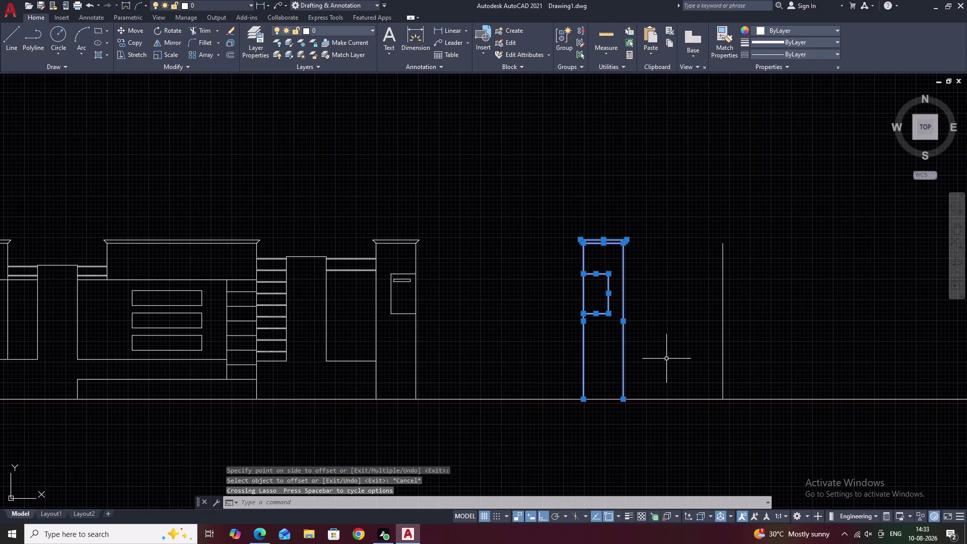
Mirror the pillar parts about a vertical line midway to the guide line, keeping the original.
key(Escape)
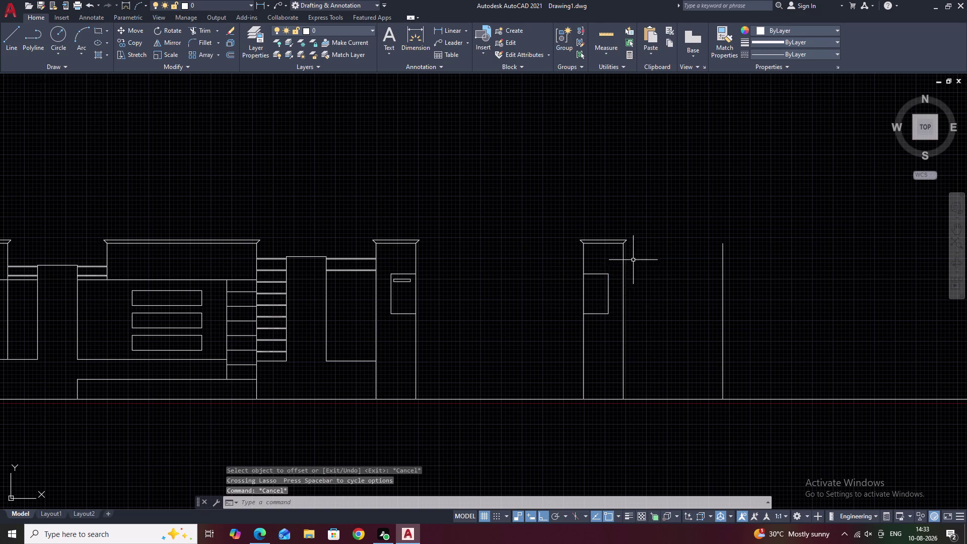
drag(634, 215, 577, 335)
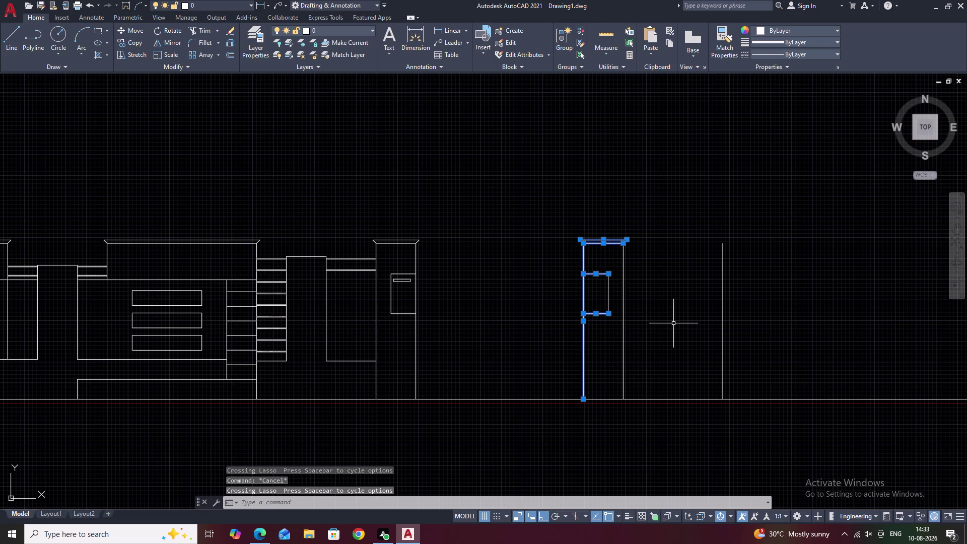
text(mi)
key(space)
text(m)
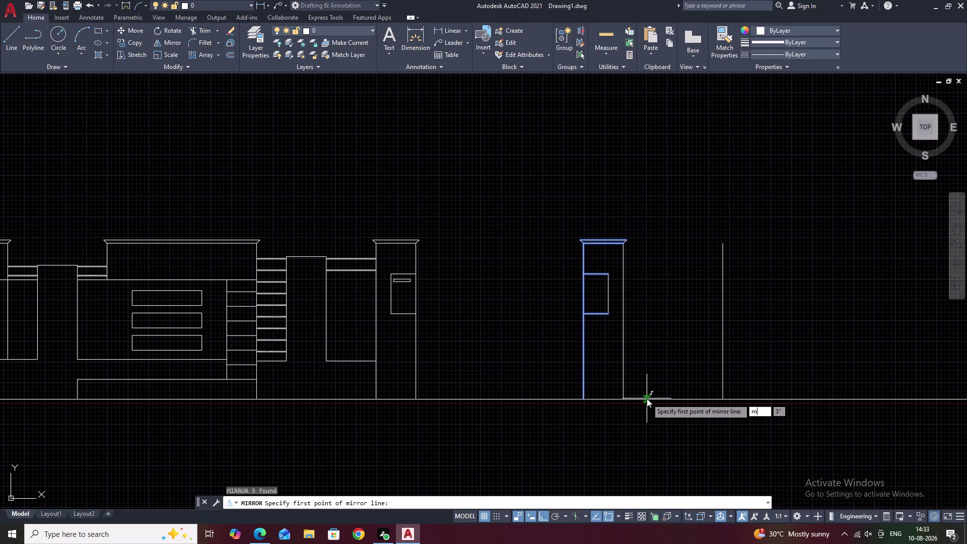
text(2)
text(p)
key(space)
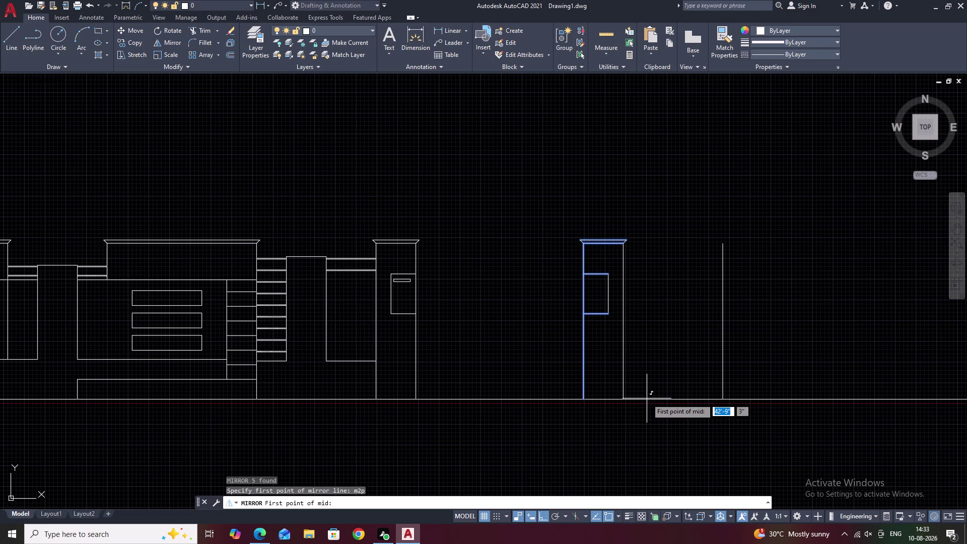
click(626, 401)
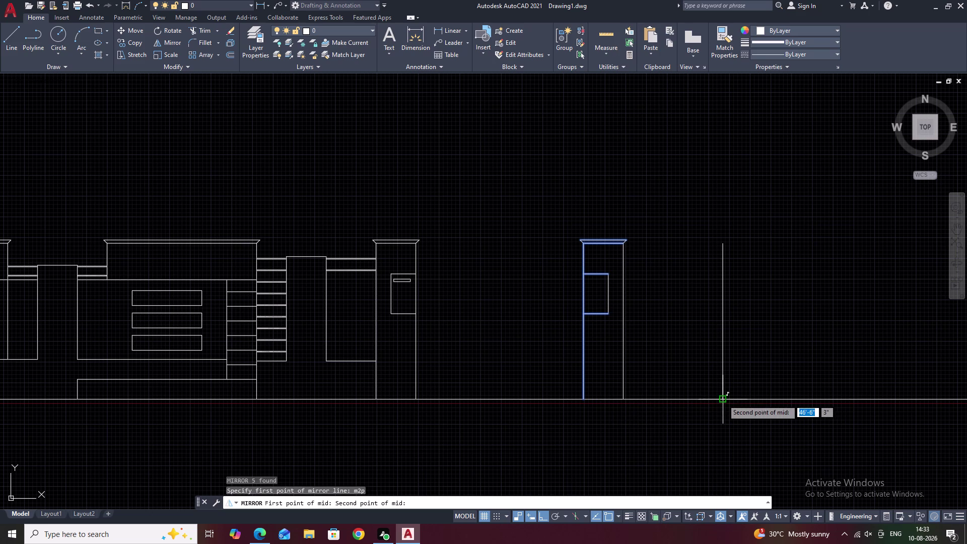
click(723, 399)
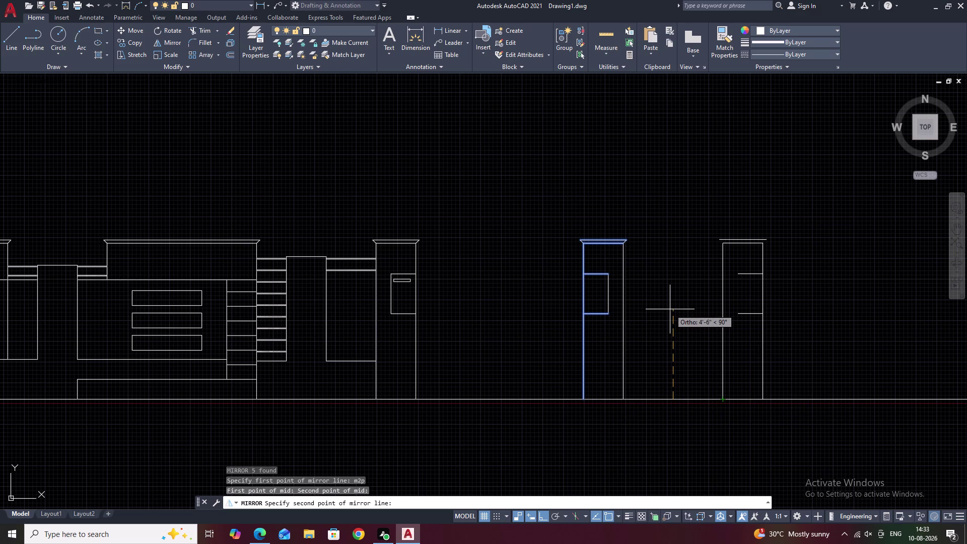
click(670, 310)
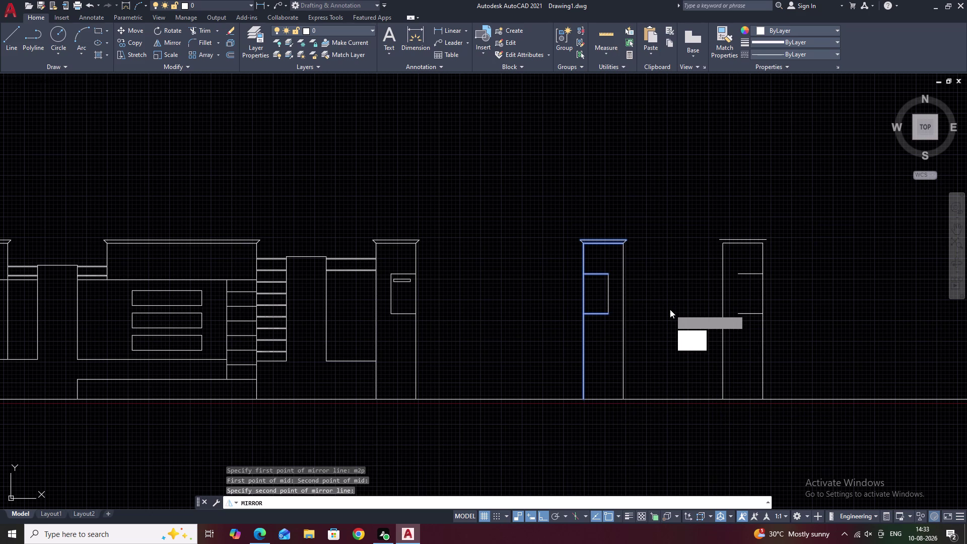
drag(696, 344, 670, 310)
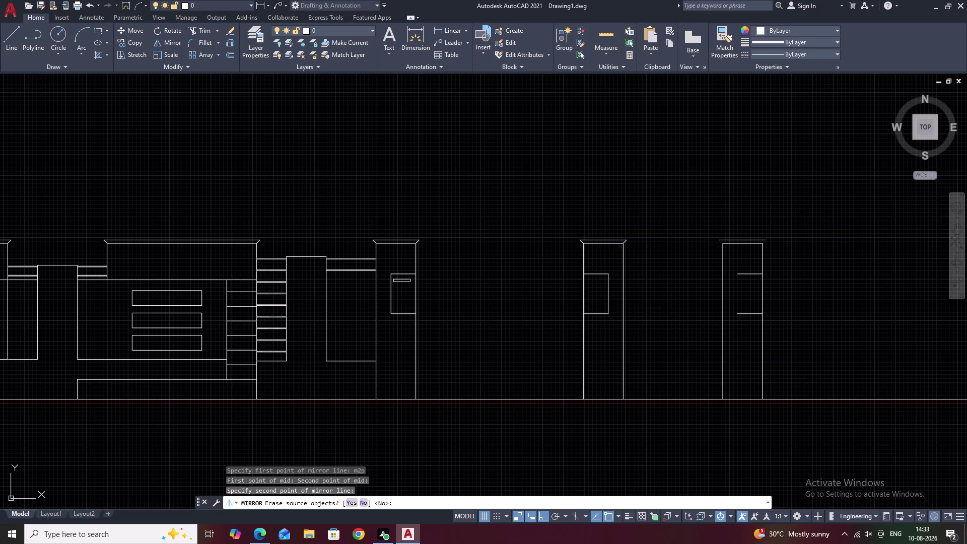
key(Escape)
scroll(up, 3)
scroll(up, 3)
middle_drag(719, 241, 736, 271)
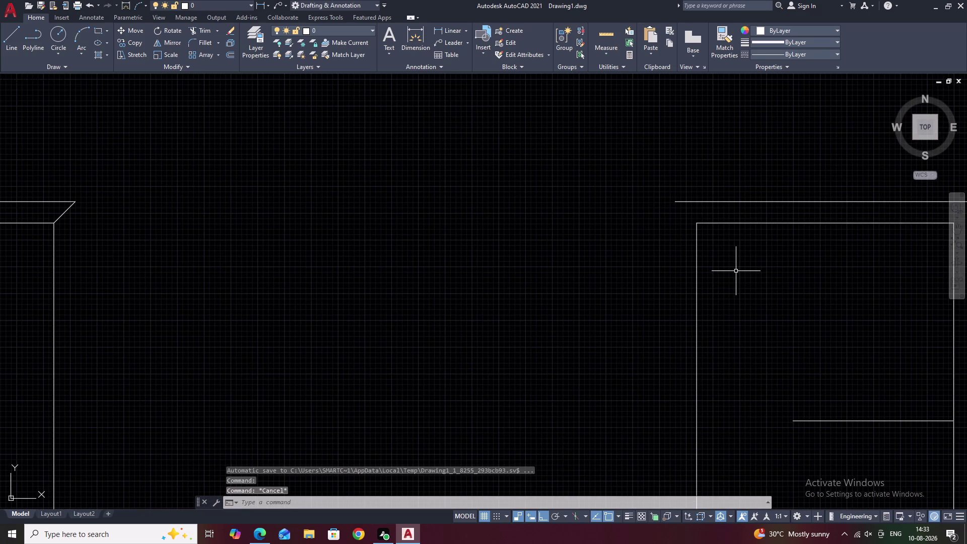
Draw the diagonal chamfer line on the new pillar's cap.
text(l)
key(space)
click(697, 226)
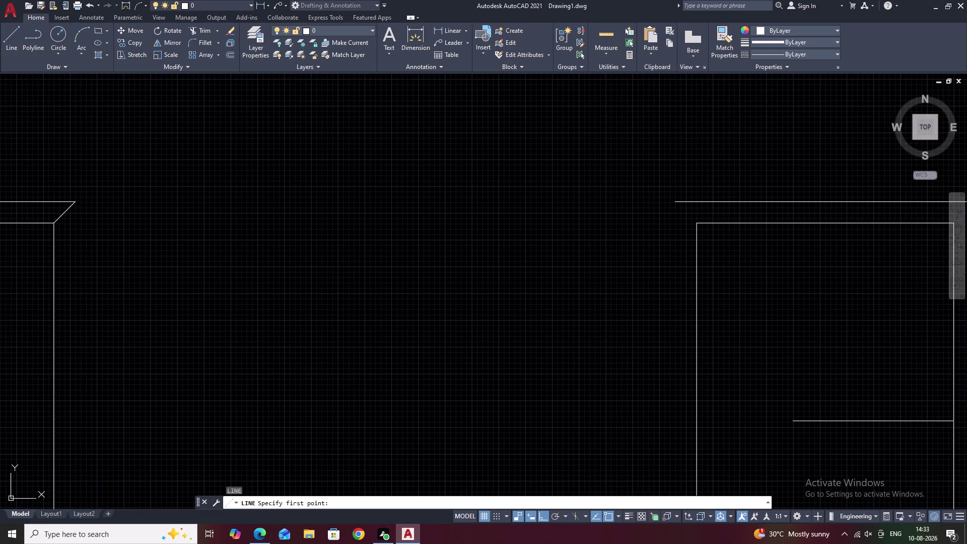
double_click(678, 200)
scroll(down, 3)
key(Escape)
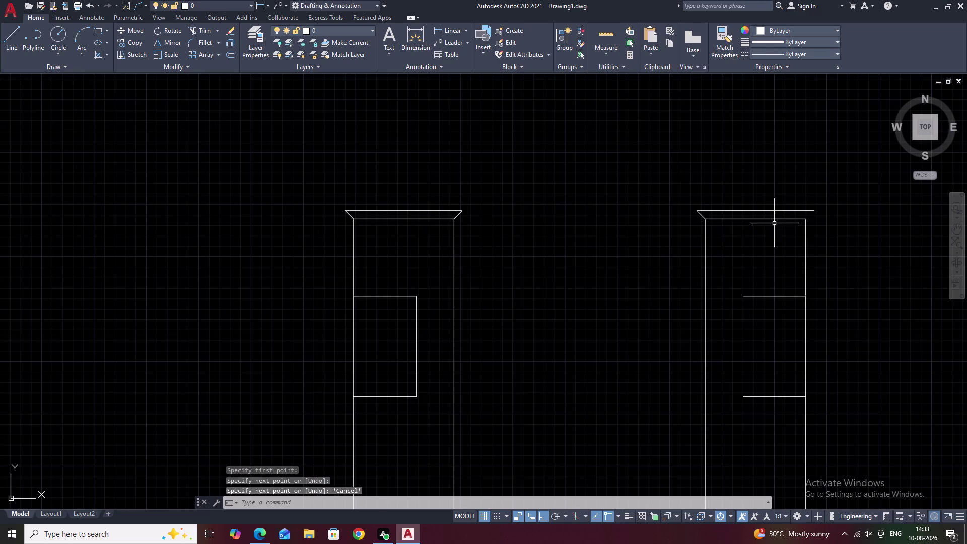
middle_drag(774, 223, 635, 270)
key(space)
scroll(up, 3)
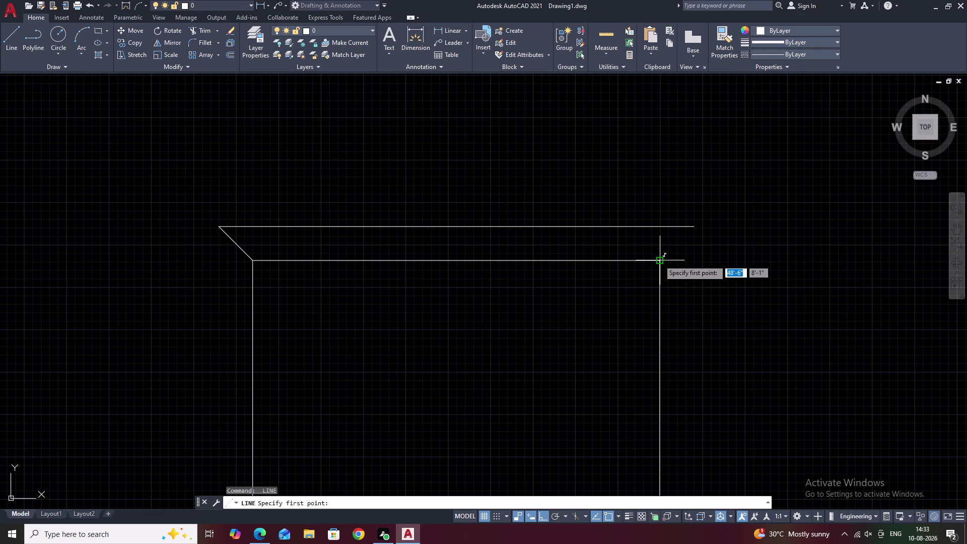
click(659, 260)
click(694, 225)
key(Escape)
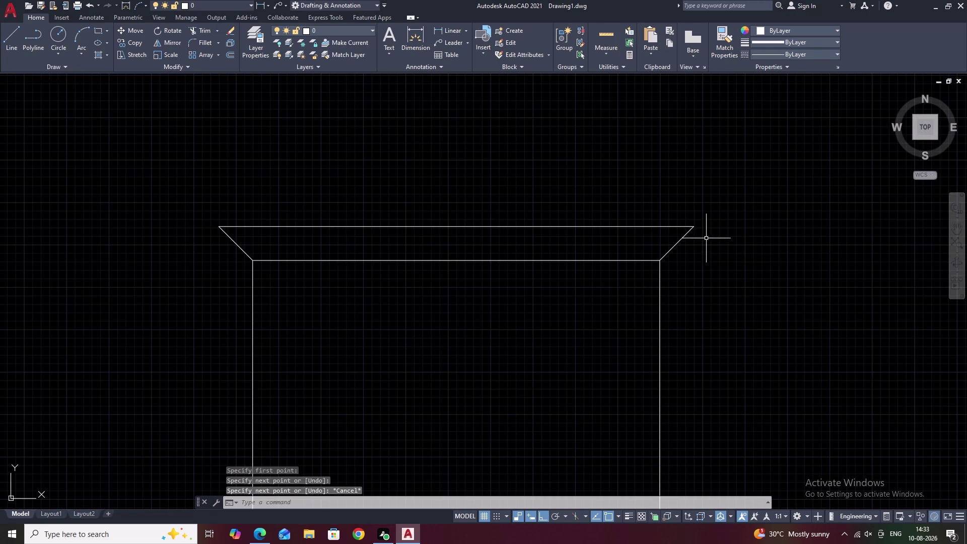
scroll(down, 3)
scroll(down, 3)
middle_drag(724, 294, 678, 268)
scroll(up, 3)
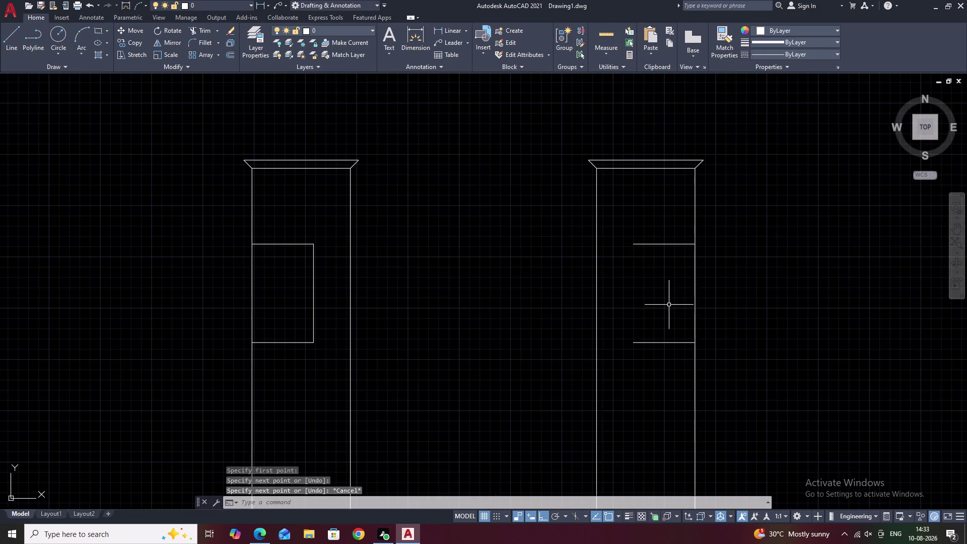
Trim the upper and lower panel lines inside the right pillar.
text(tr)
key(space)
drag(671, 200, 663, 336)
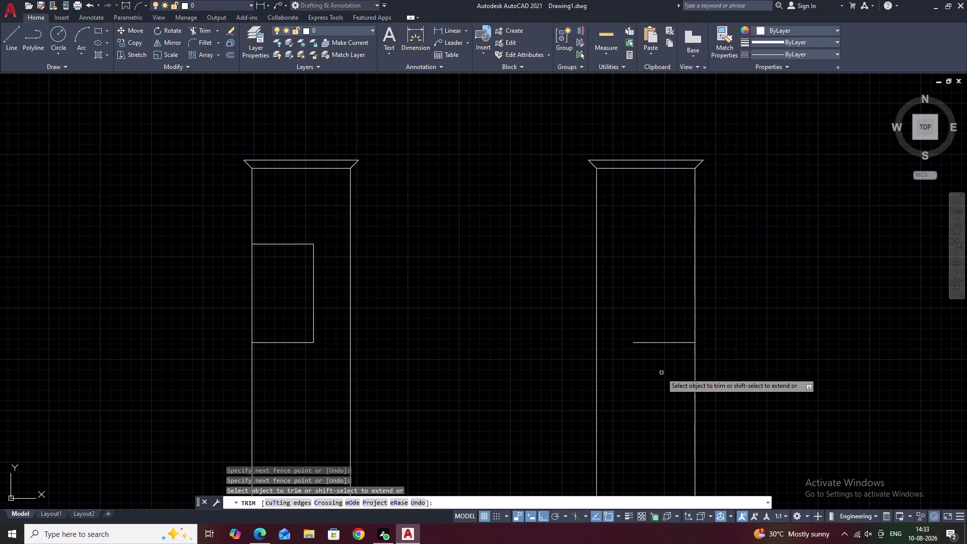
drag(659, 319, 658, 368)
scroll(down, 3)
key(Escape)
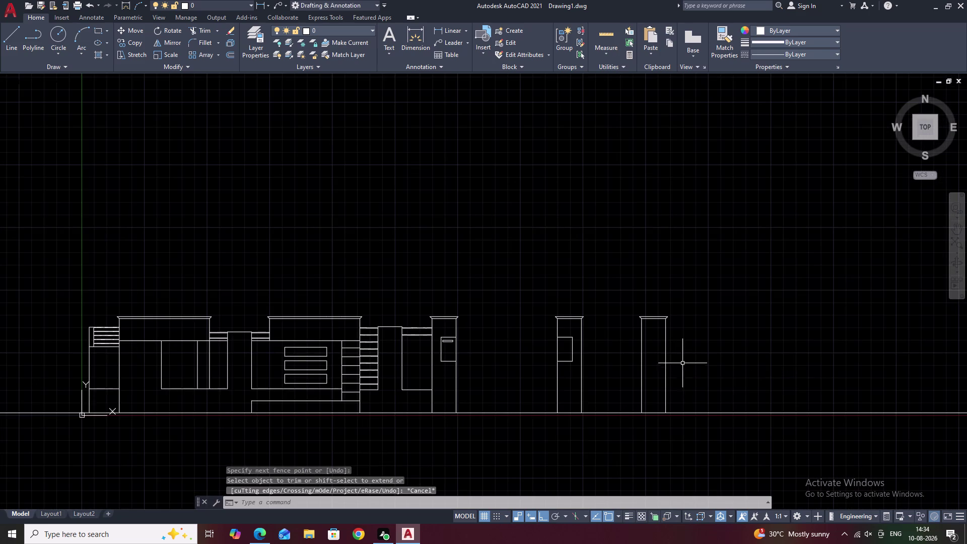
scroll(down, 3)
middle_drag(705, 358, 646, 349)
scroll(up, 3)
middle_drag(647, 351, 647, 290)
middle_drag(622, 321, 625, 314)
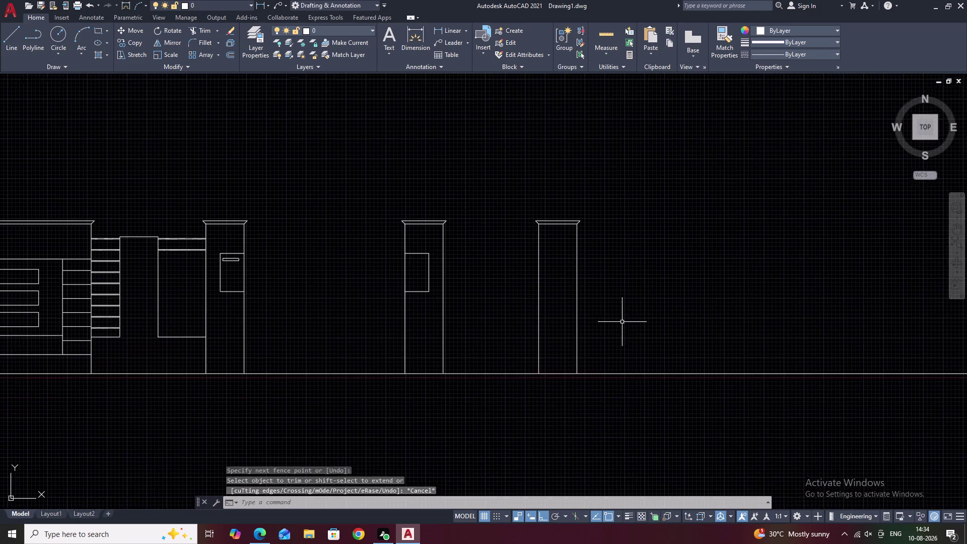
middle_drag(625, 315, 637, 290)
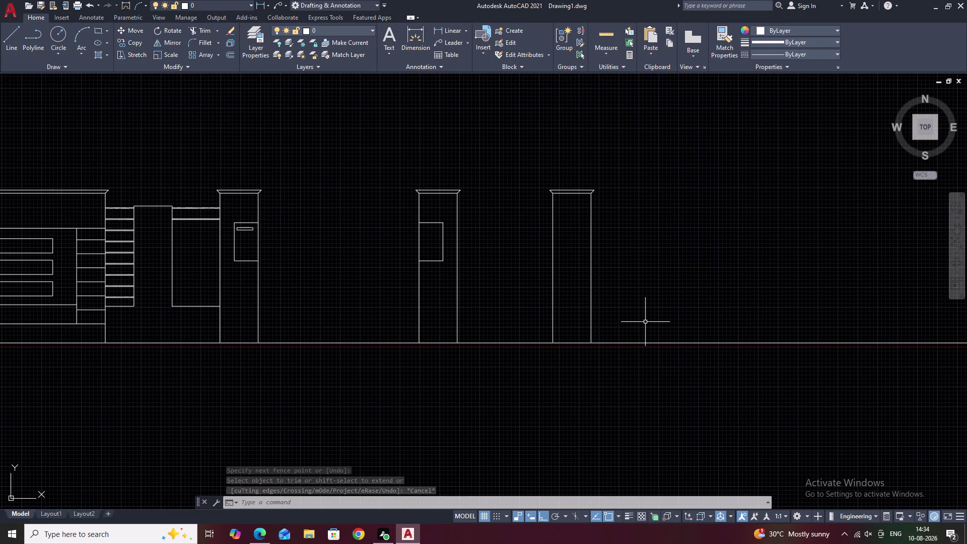
key(Escape)
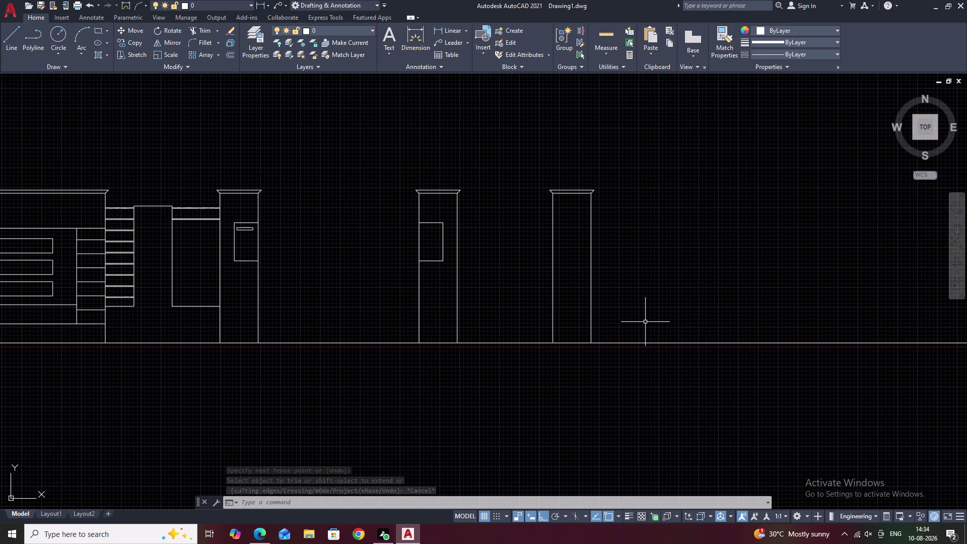
middle_drag(478, 290, 577, 283)
scroll(down, 3)
middle_drag(417, 282, 543, 285)
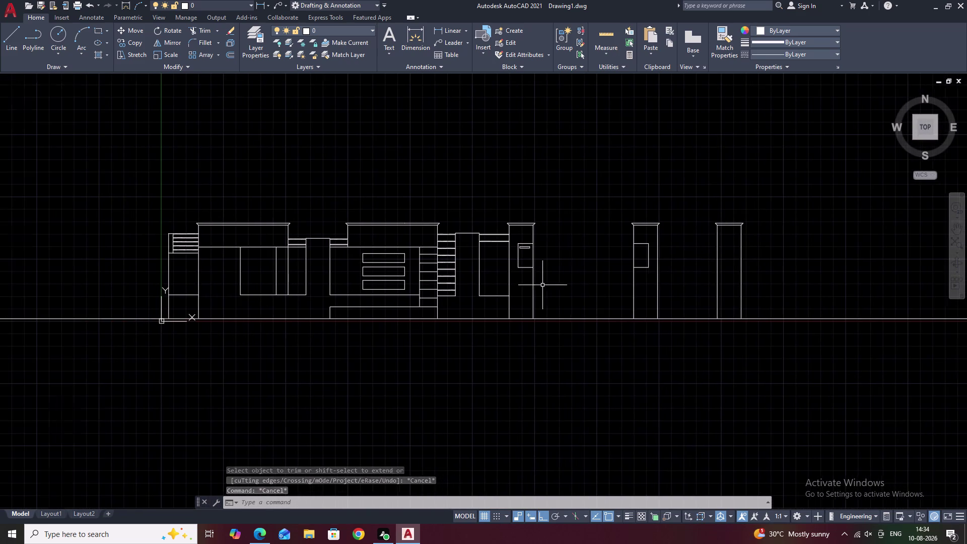
middle_drag(576, 296, 524, 299)
middle_drag(642, 297, 588, 295)
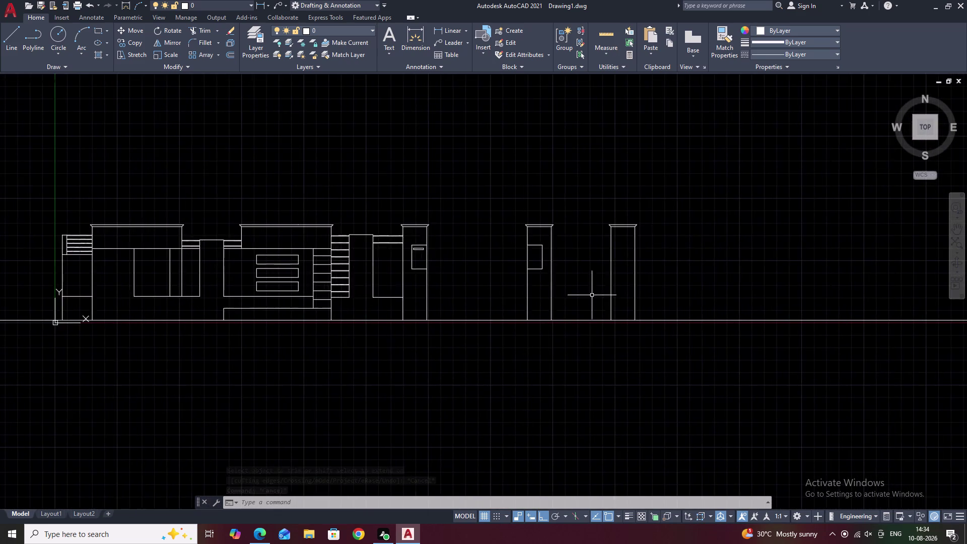
scroll(up, 3)
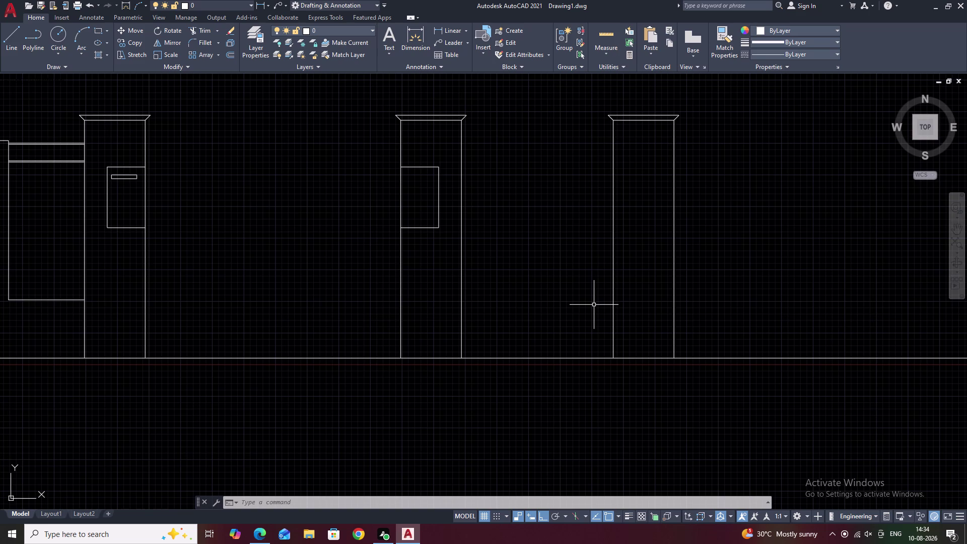
text(l)
key(space)
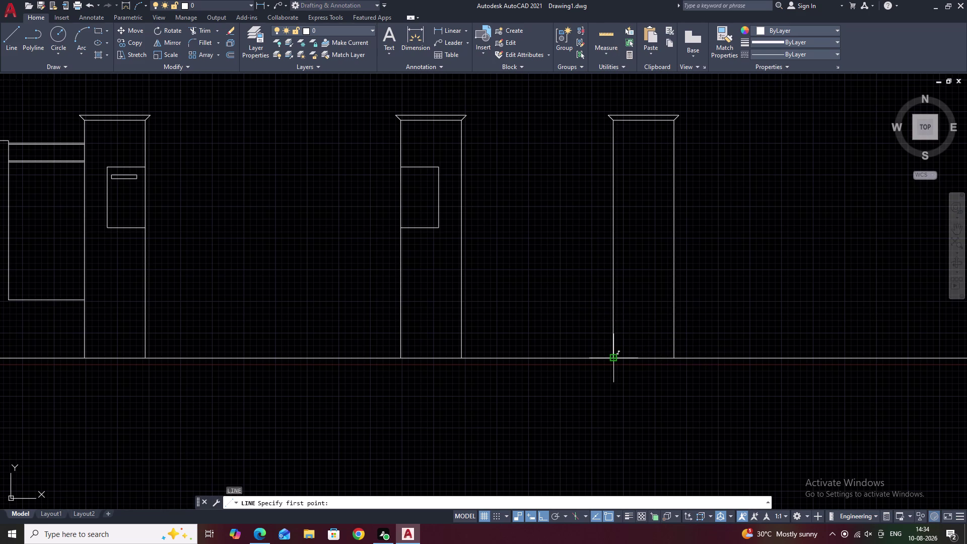
Start the strip 1' from the pillar's left edge with a 2-unit base segment.
text(tk)
key(space)
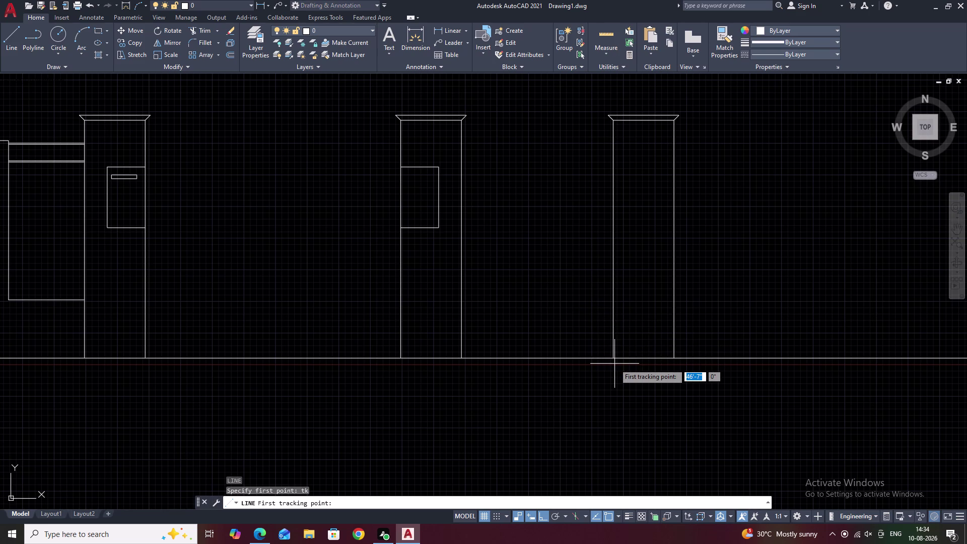
click(615, 360)
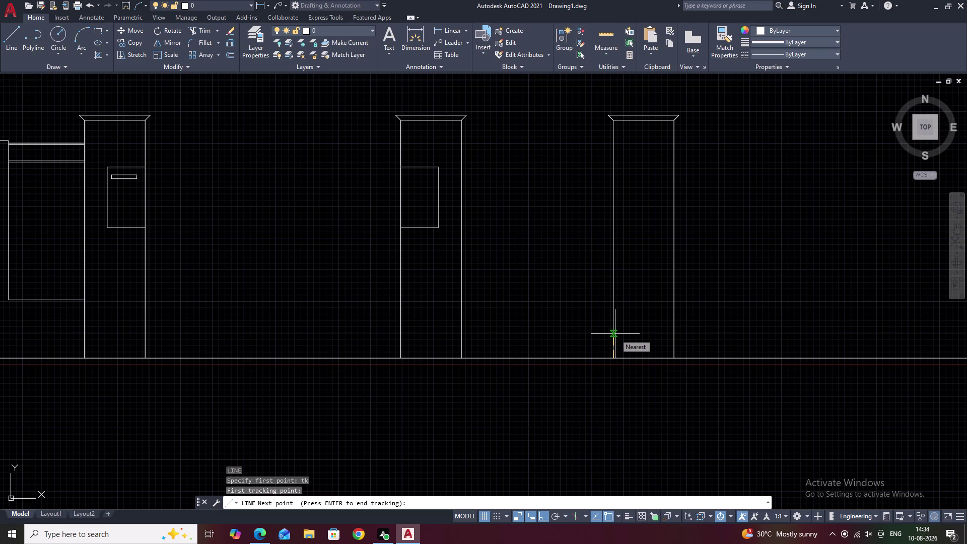
text(1')
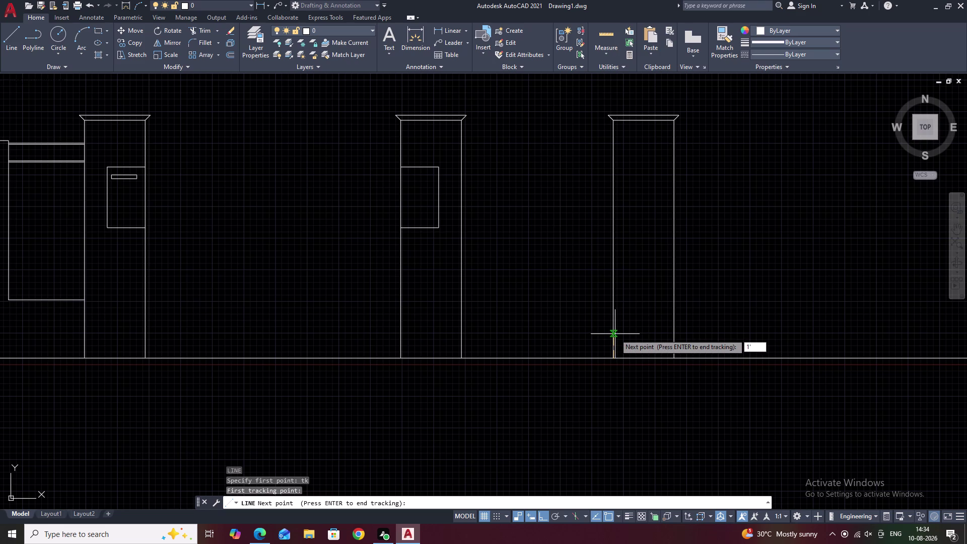
key(space)
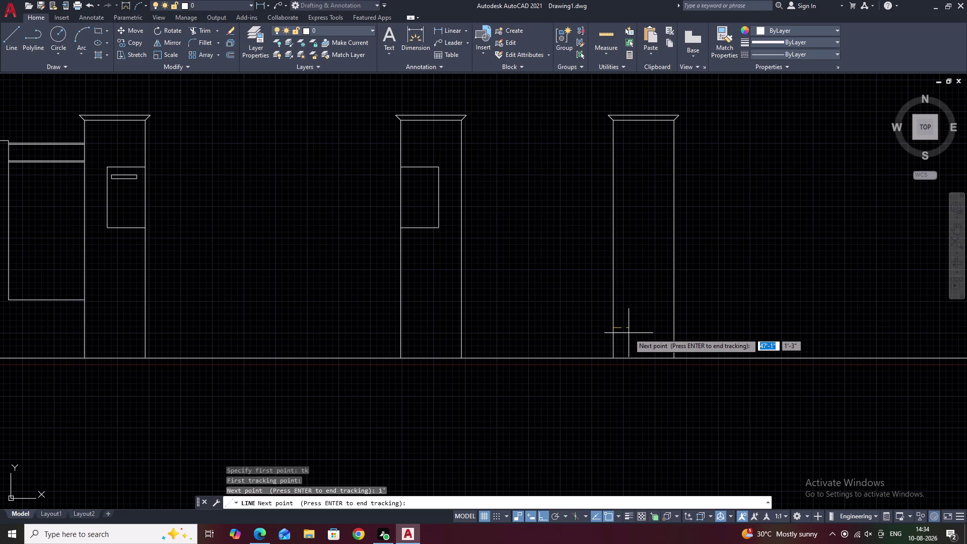
key(space)
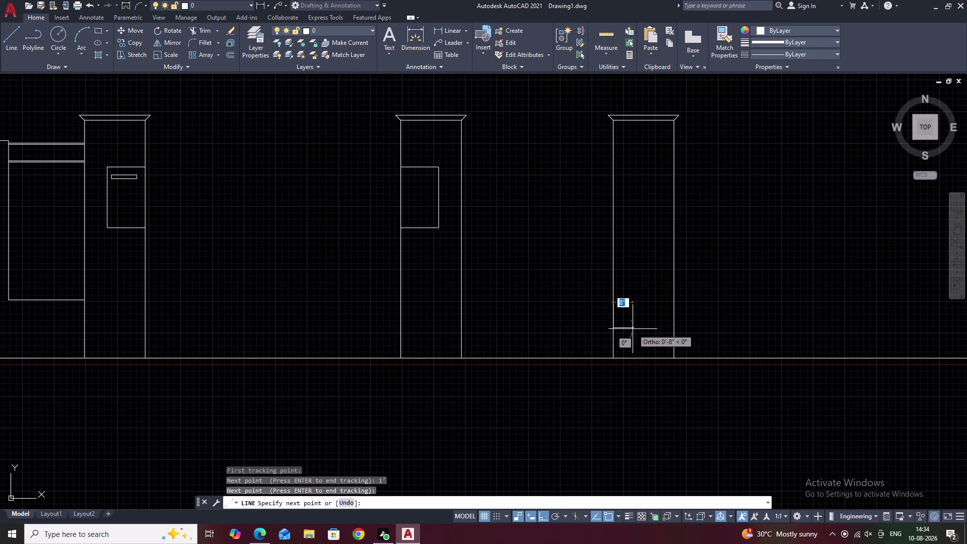
text(.5)
key(space)
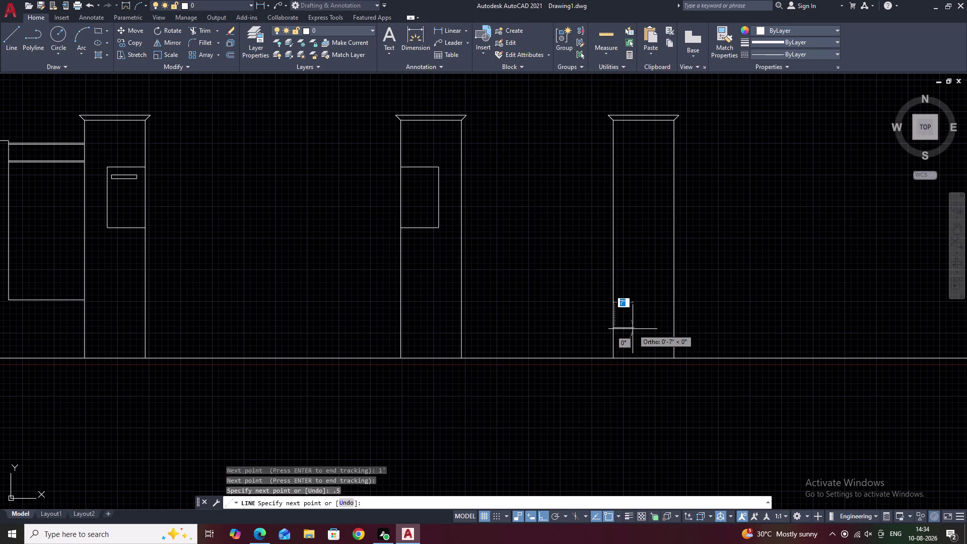
key(ctrl+z)
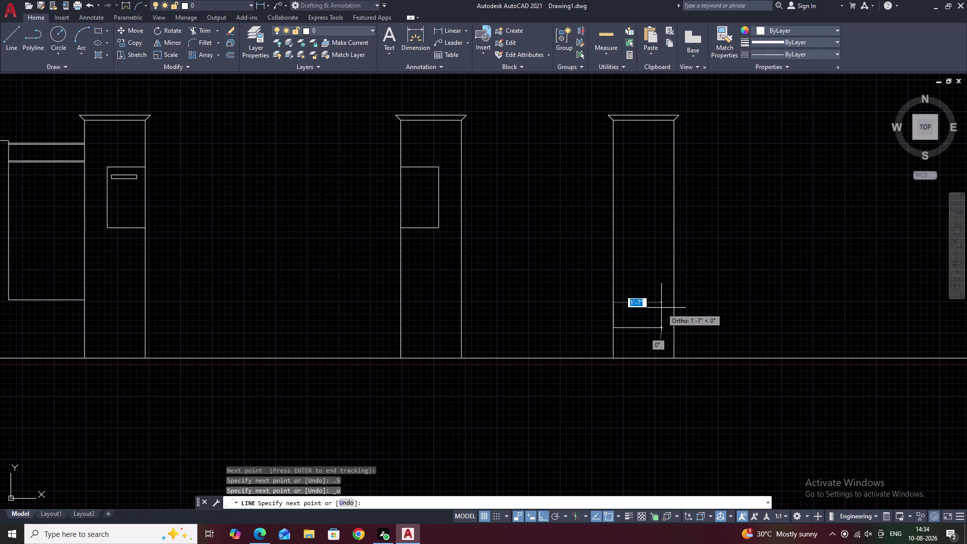
text(1)
key(space)
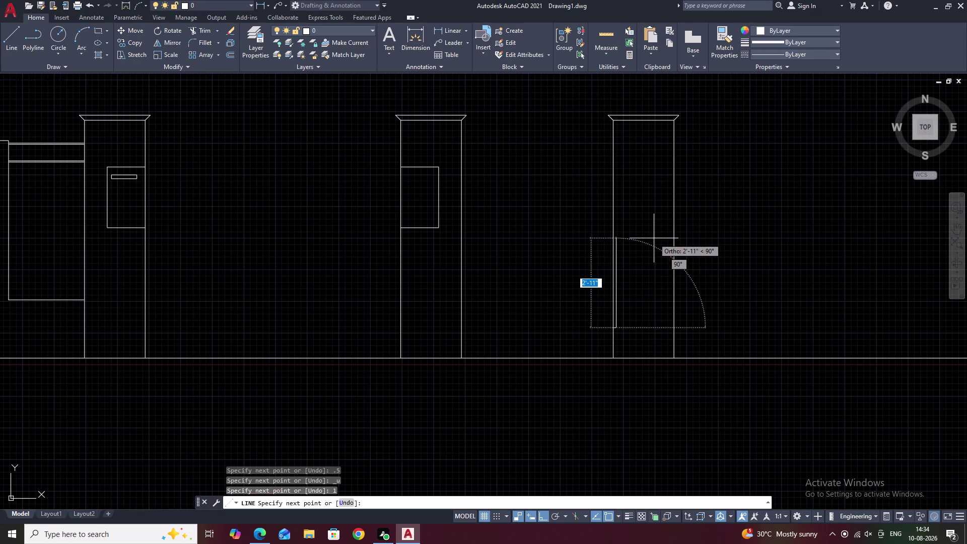
key(ctrl+z)
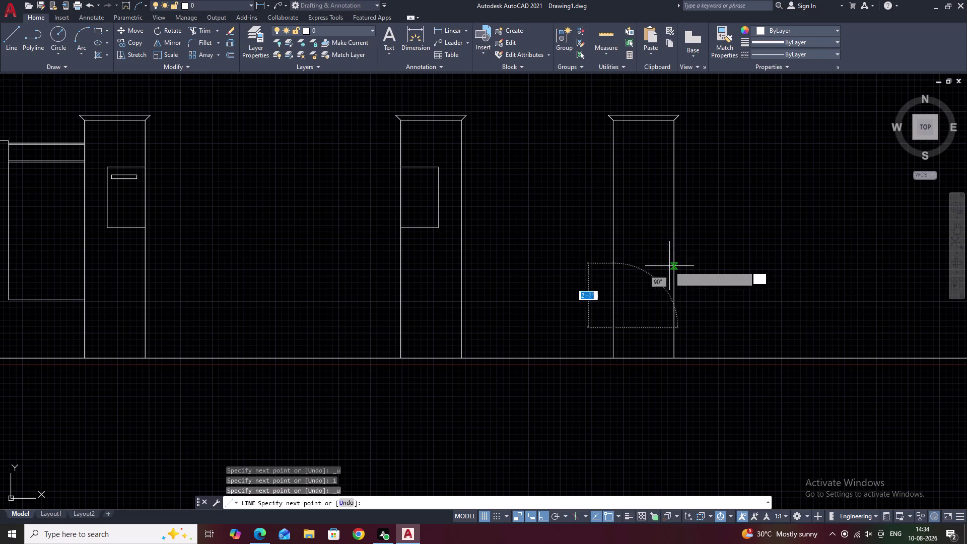
text(2)
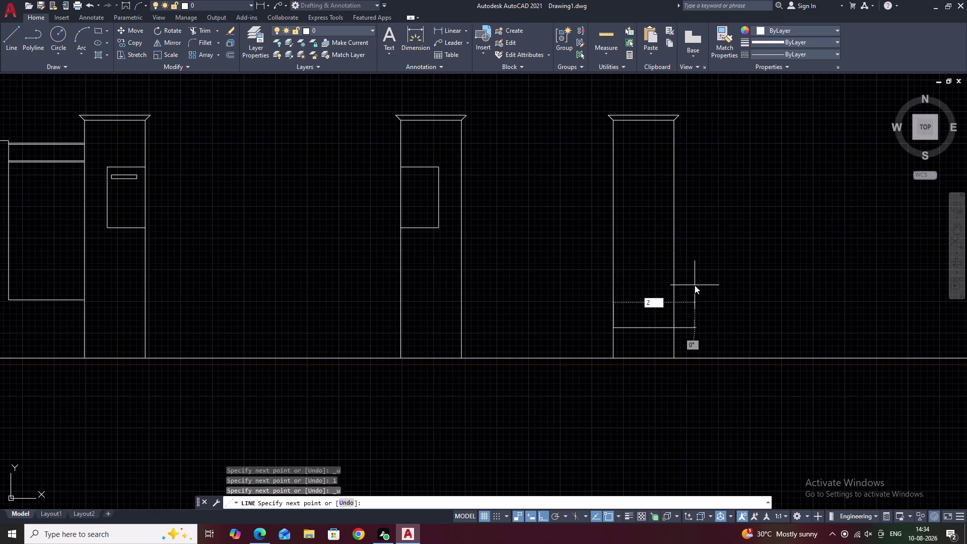
key(space)
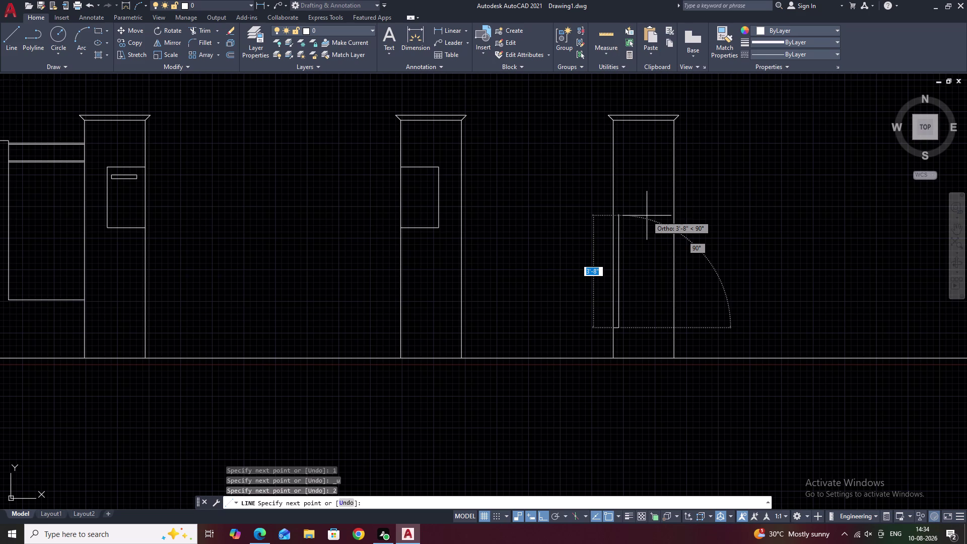
Draw the strip's 5' upward segment and end the line.
key(5)
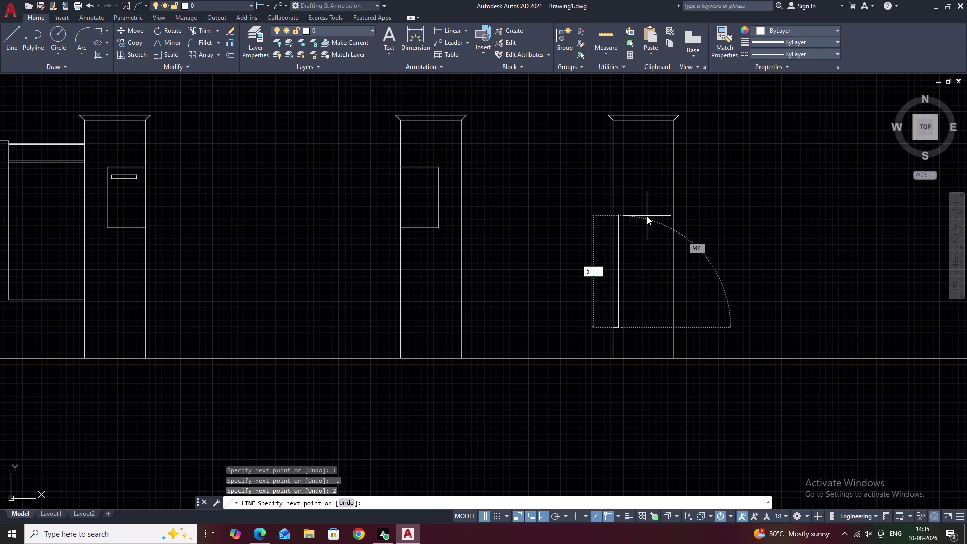
key(apostrophe)
key(space)
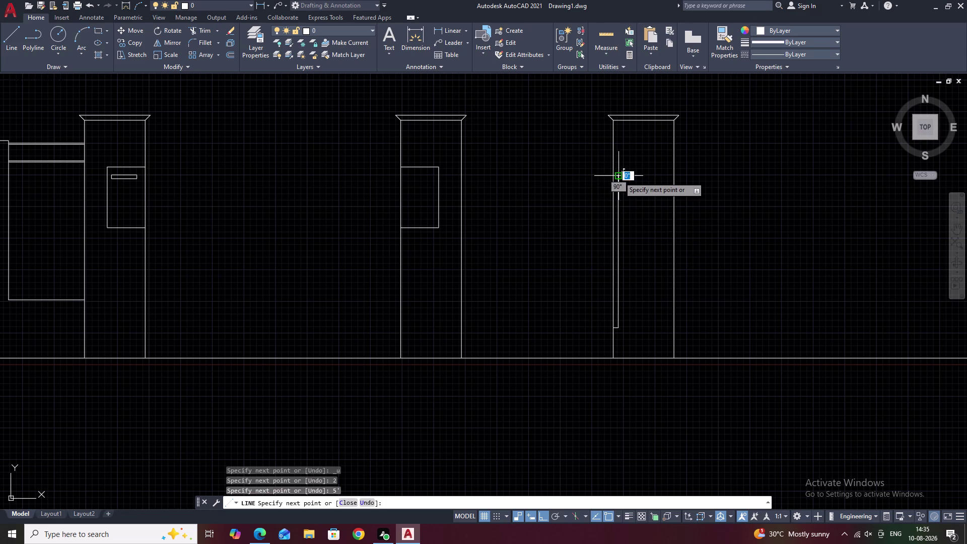
scroll(up, 3)
click(586, 174)
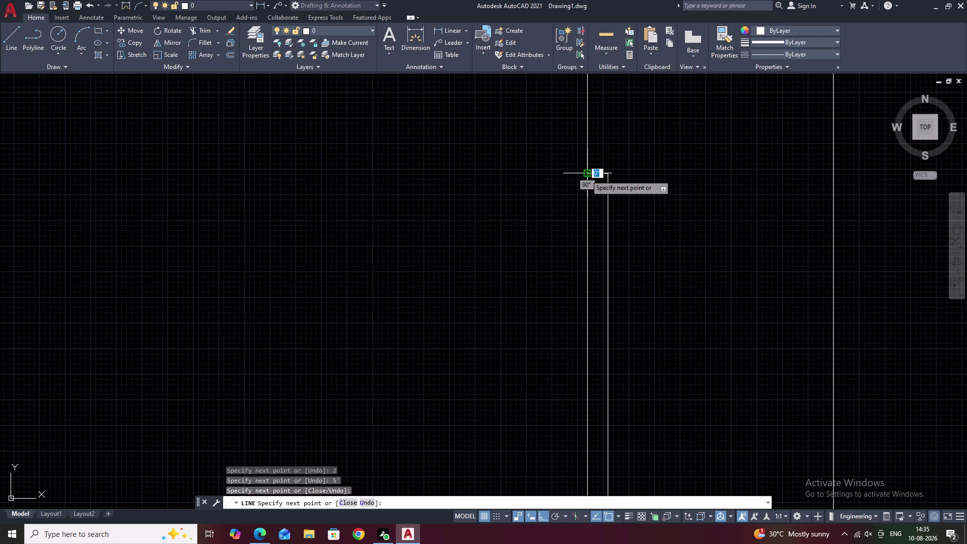
key(Escape)
scroll(down, 3)
middle_drag(674, 303, 644, 219)
scroll(up, 3)
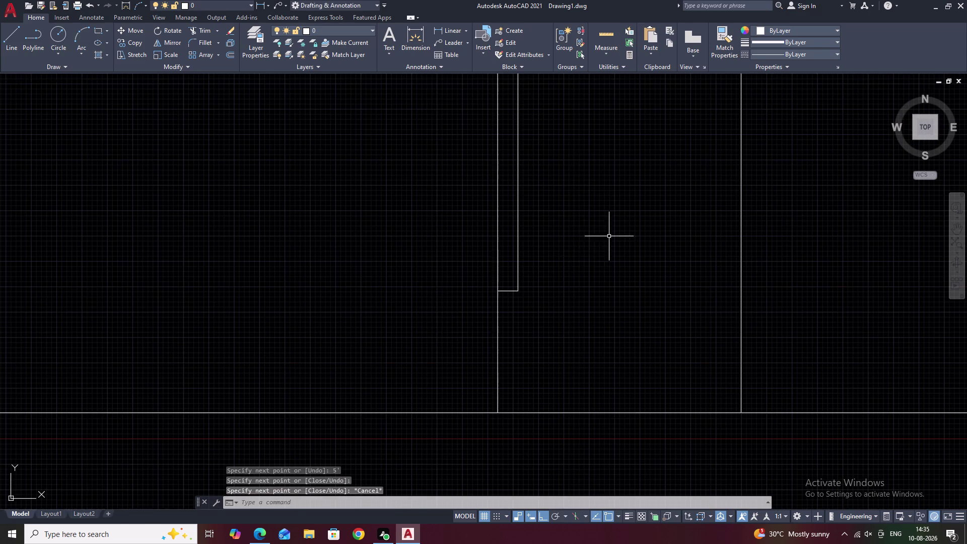
Start a new line tracked 1' from the strip's corner.
text(l)
key(space)
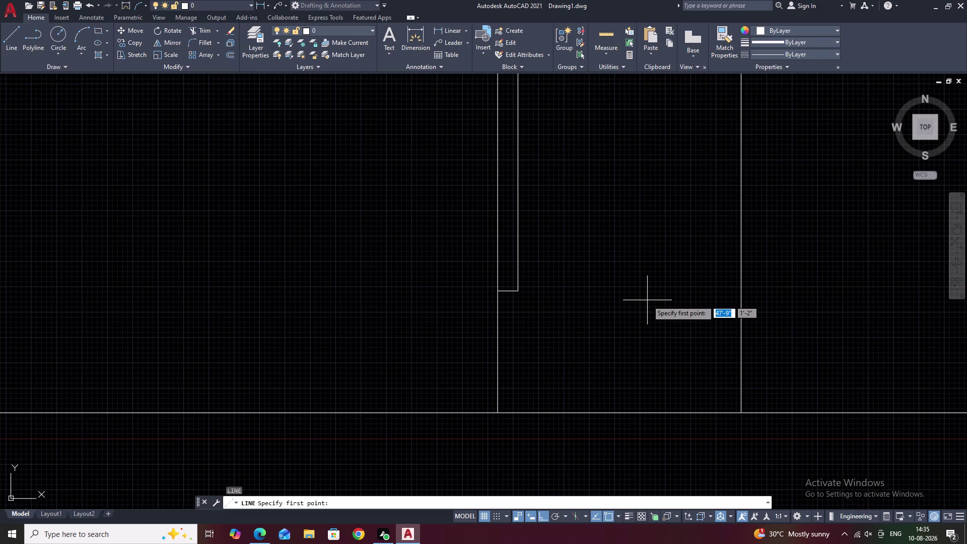
text(tk)
key(space)
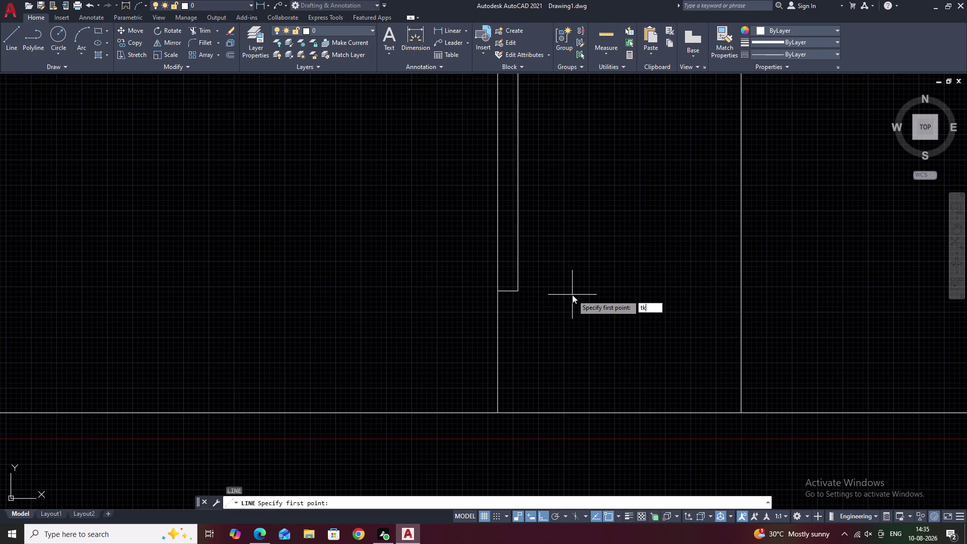
click(520, 291)
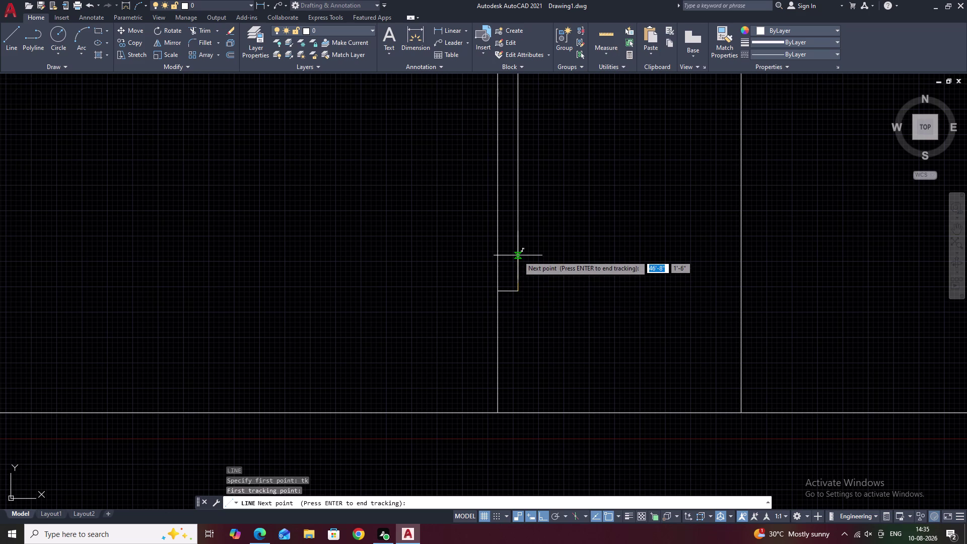
text(1')
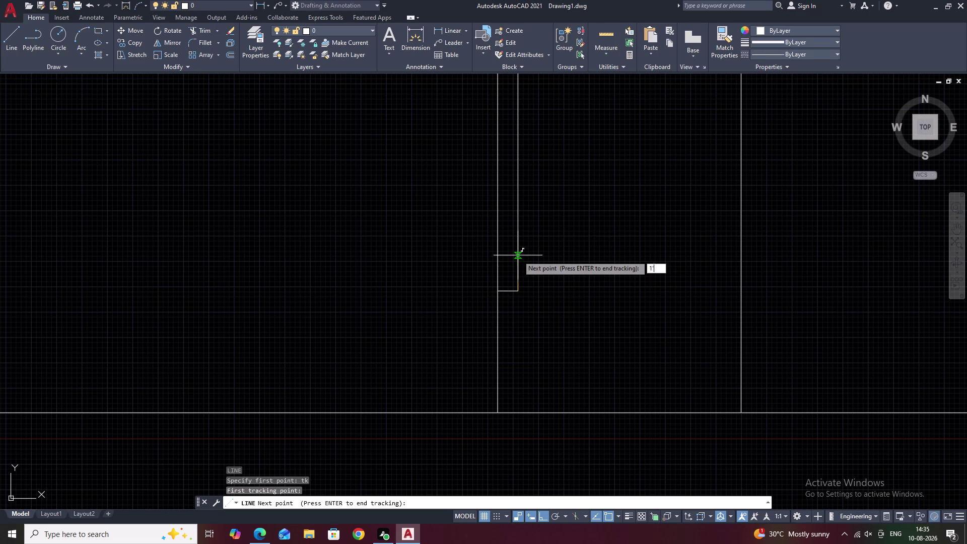
key(space)
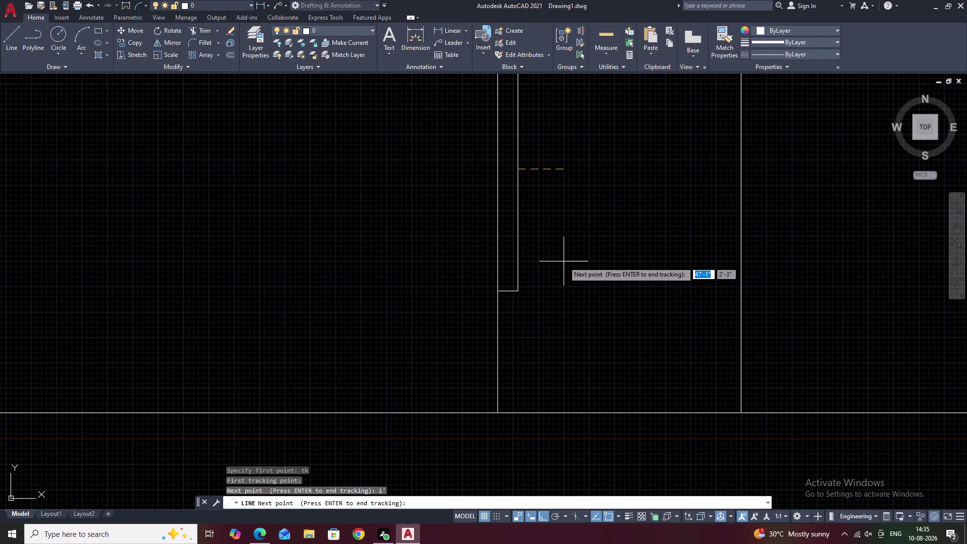
scroll(down, 3)
middle_drag(572, 254, 573, 304)
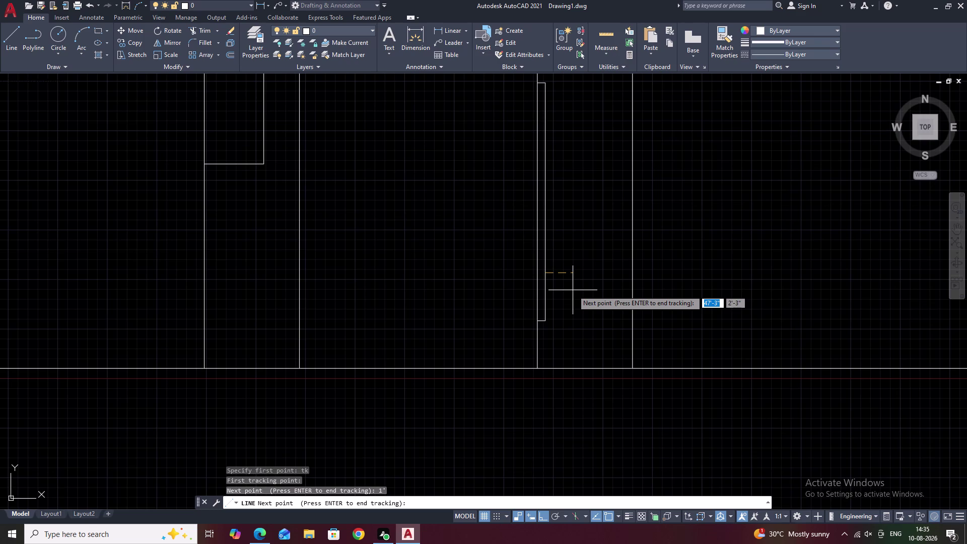
key(space)
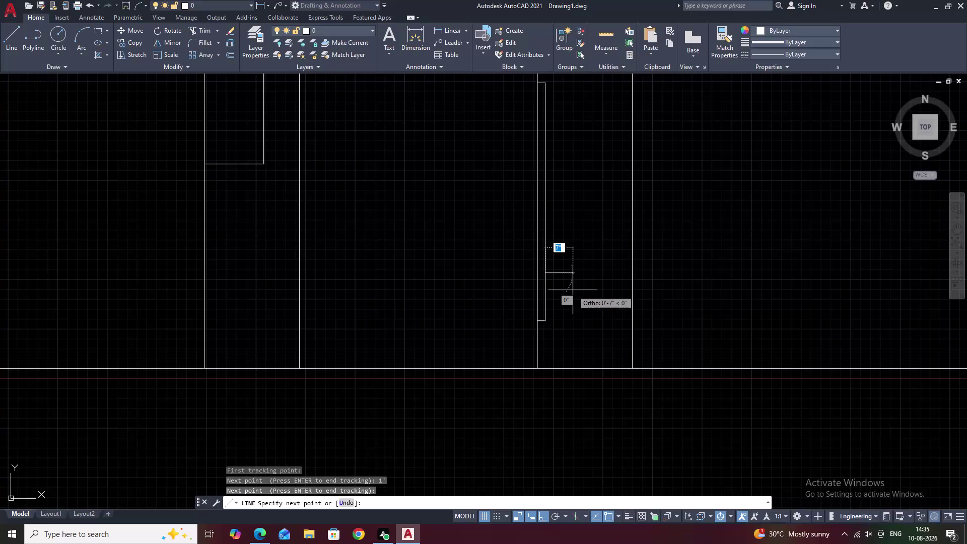
Draw a 2-unit segment ending on the existing line's endpoint, replacing a 1-unit attempt.
text(1)
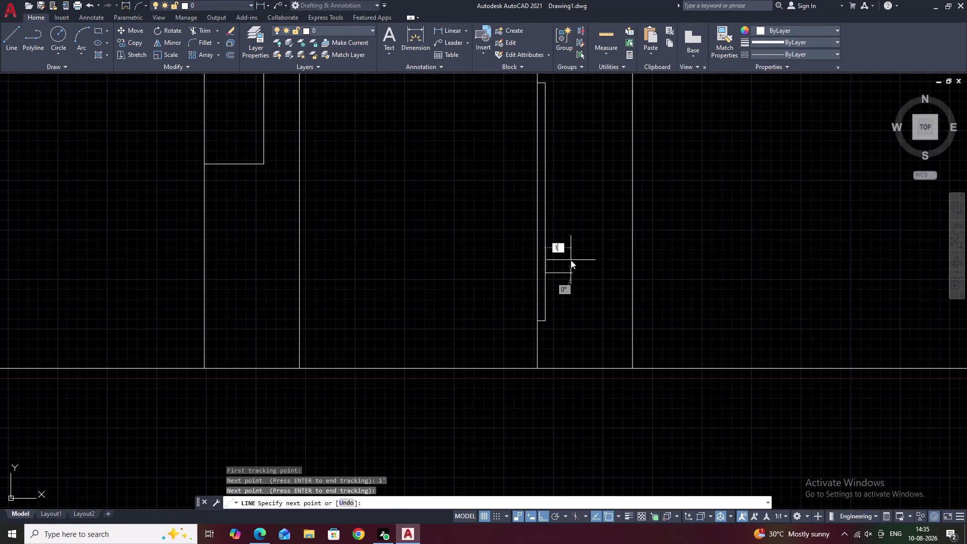
key(space)
middle_drag(590, 172, 605, 270)
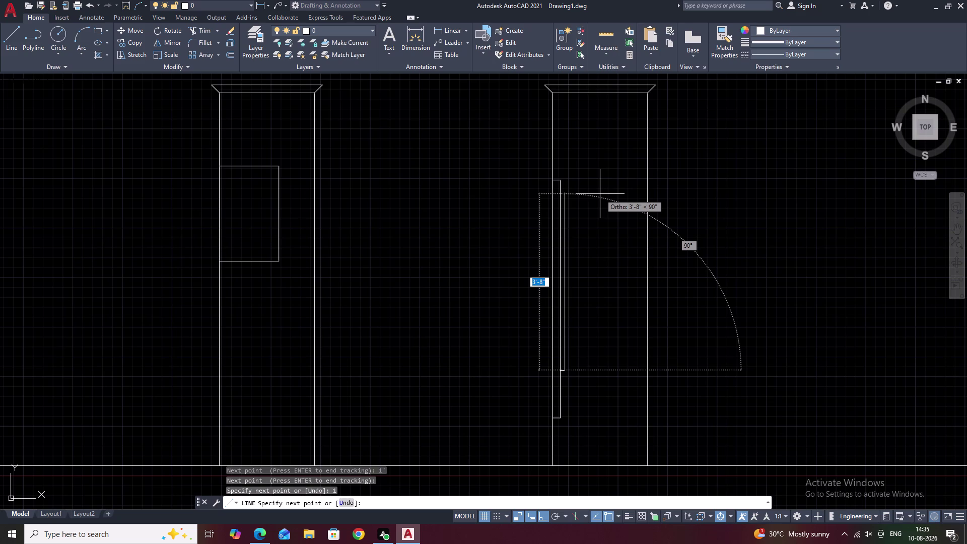
scroll(up, 3)
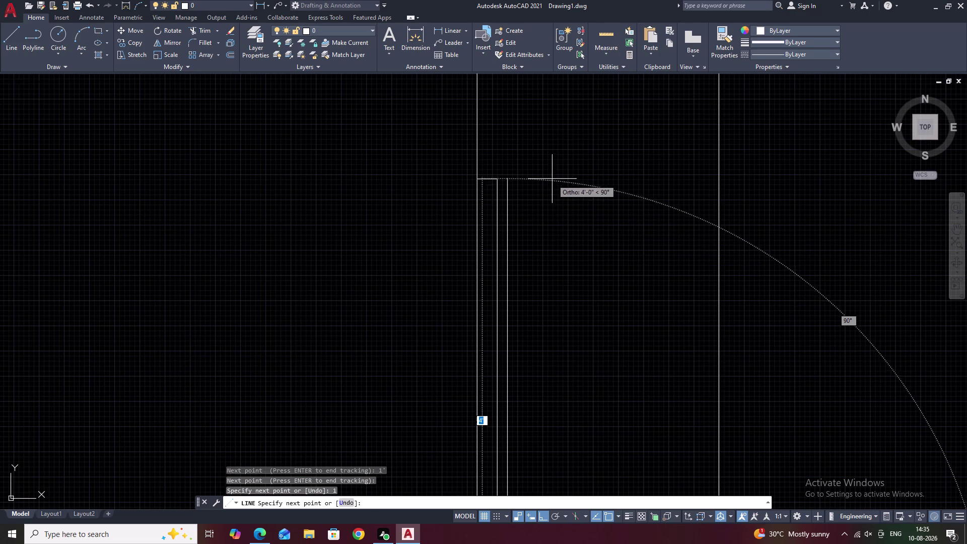
scroll(down, 3)
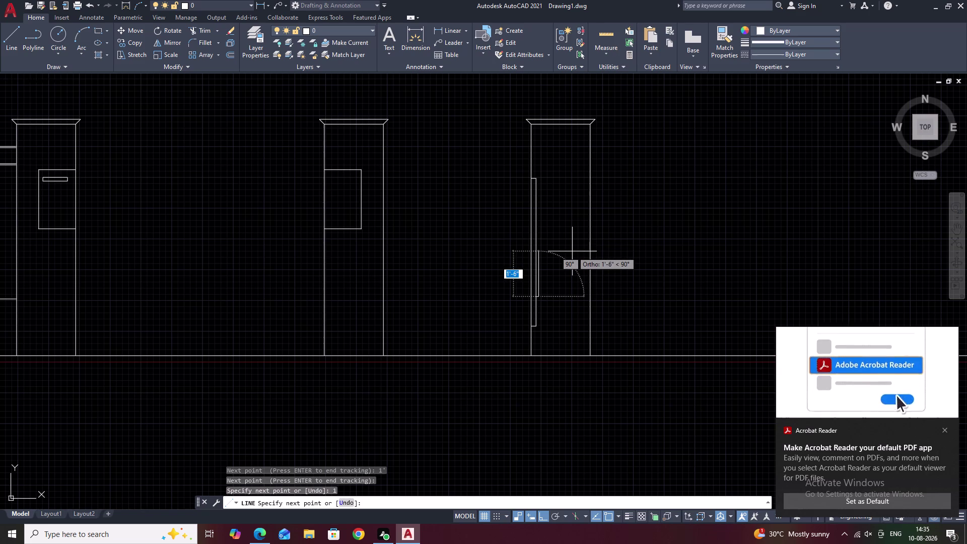
scroll(up, 3)
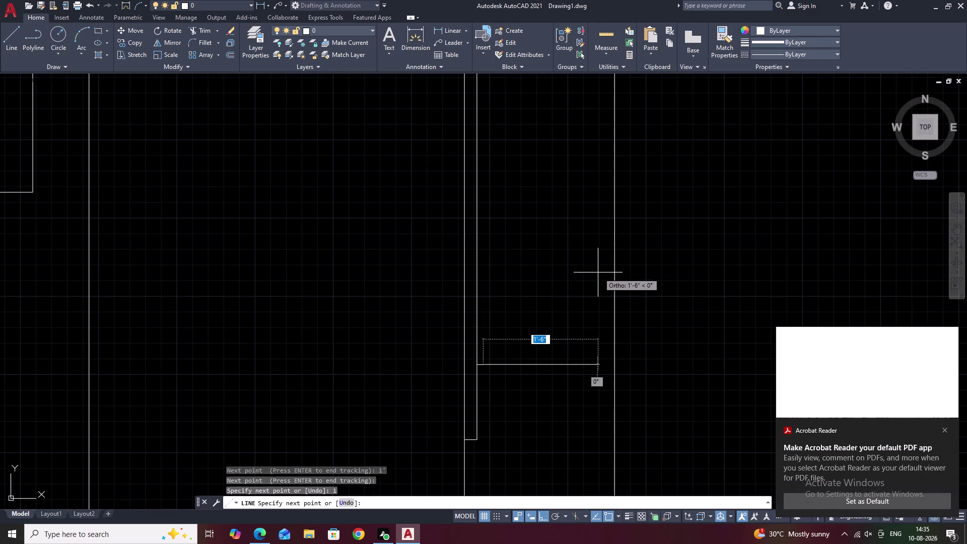
key(ctrl+z)
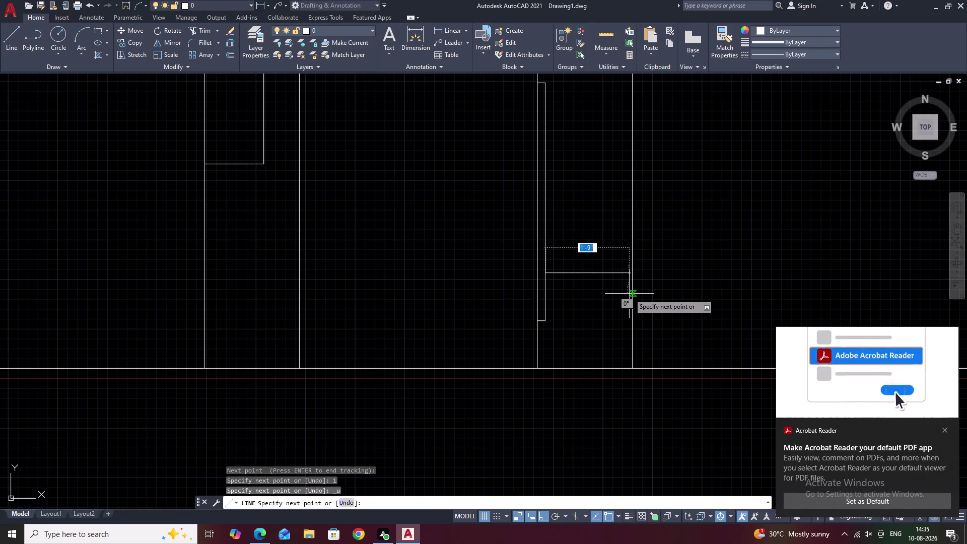
text(2)
key(space)
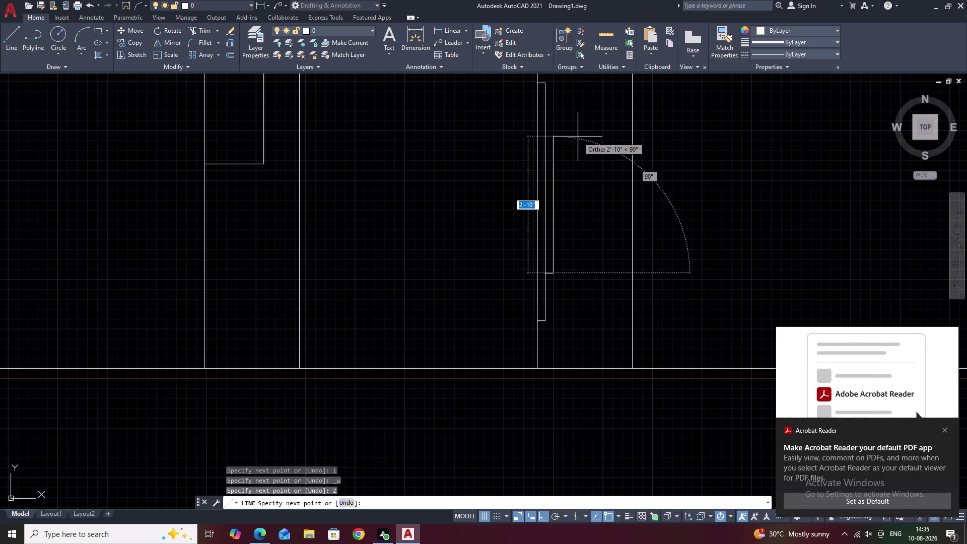
middle_drag(579, 140, 595, 294)
scroll(up, 3)
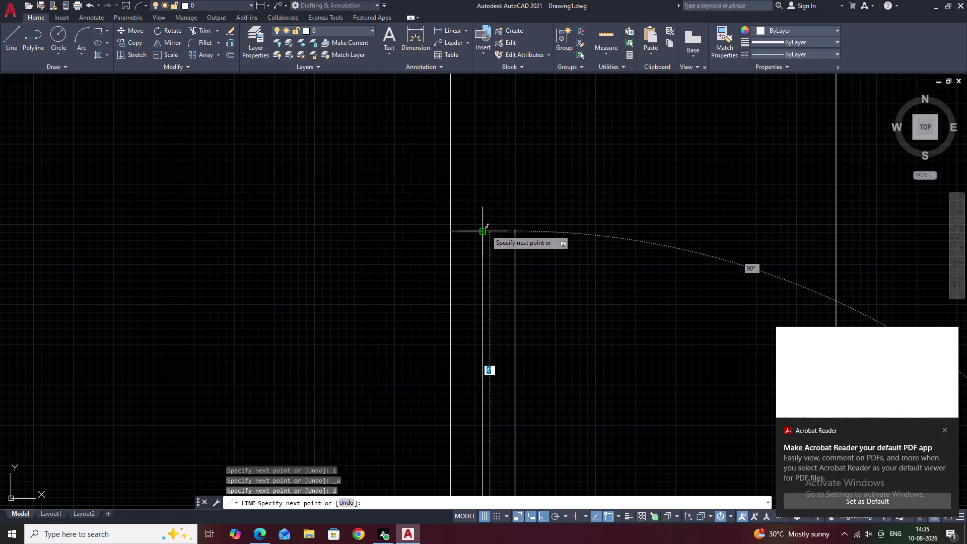
click(516, 232)
Place further line points and bring up the offline Help notice with F1.
key(F1)
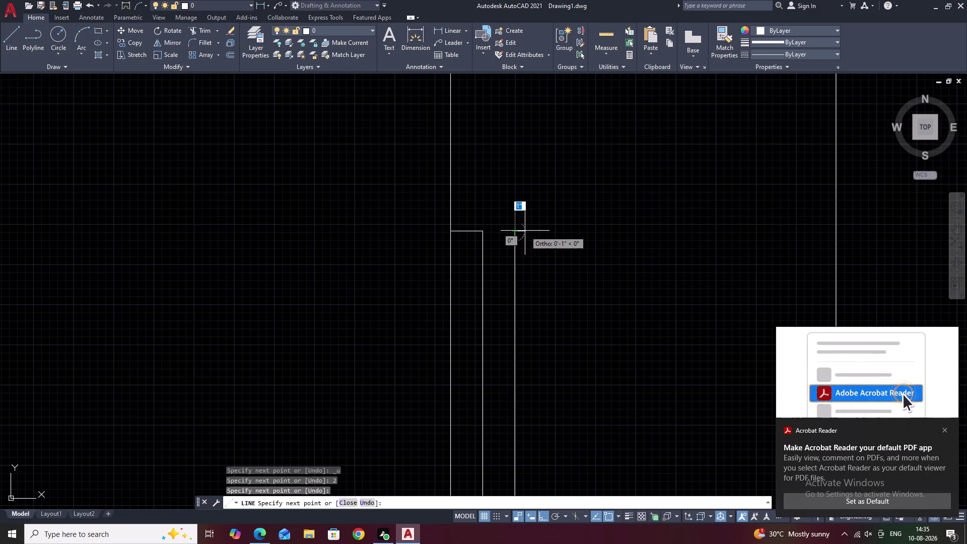
double_click(609, 168)
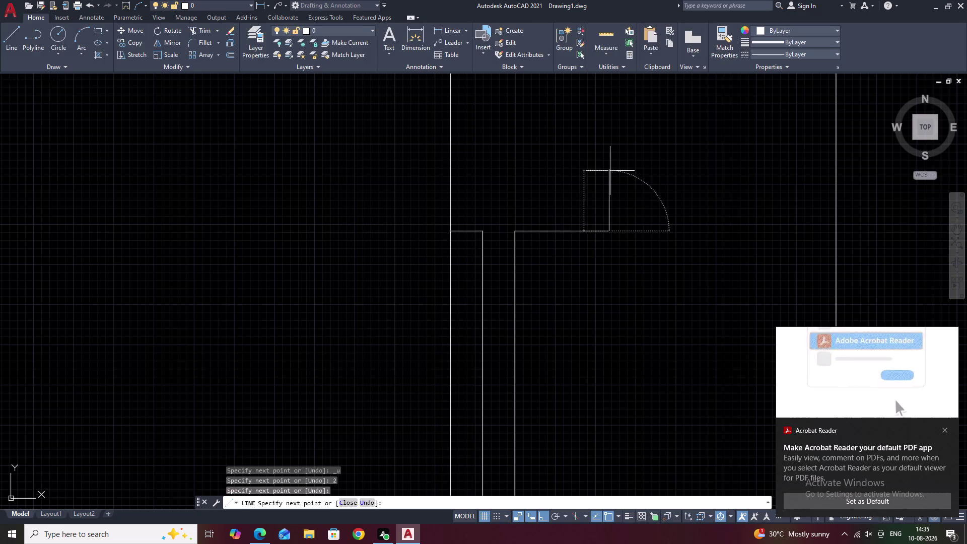
click(481, 232)
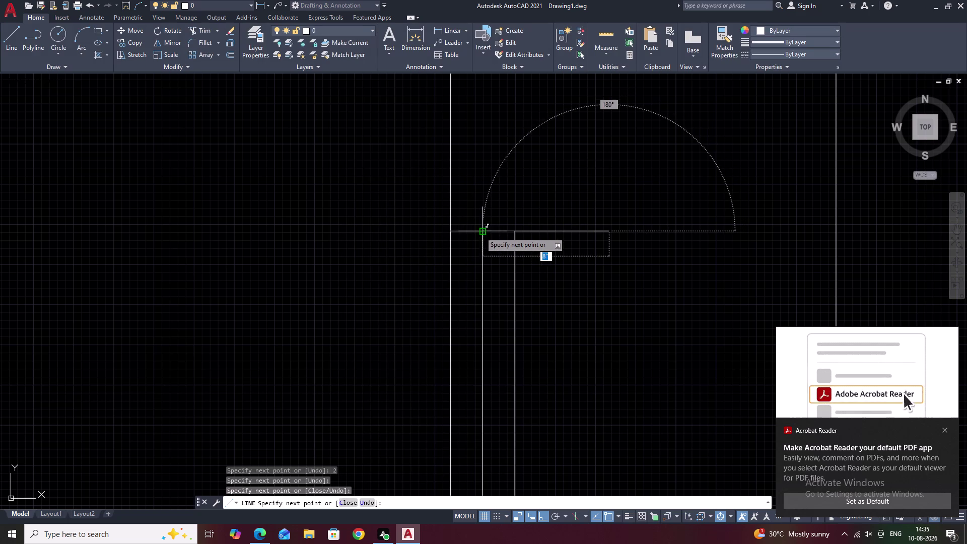
key(F1)
click(609, 169)
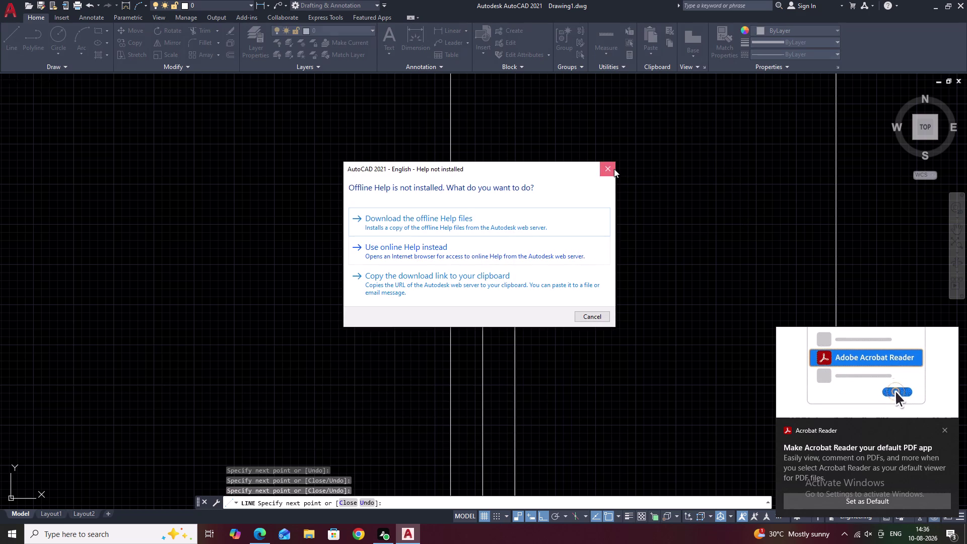
key(F1)
click(542, 231)
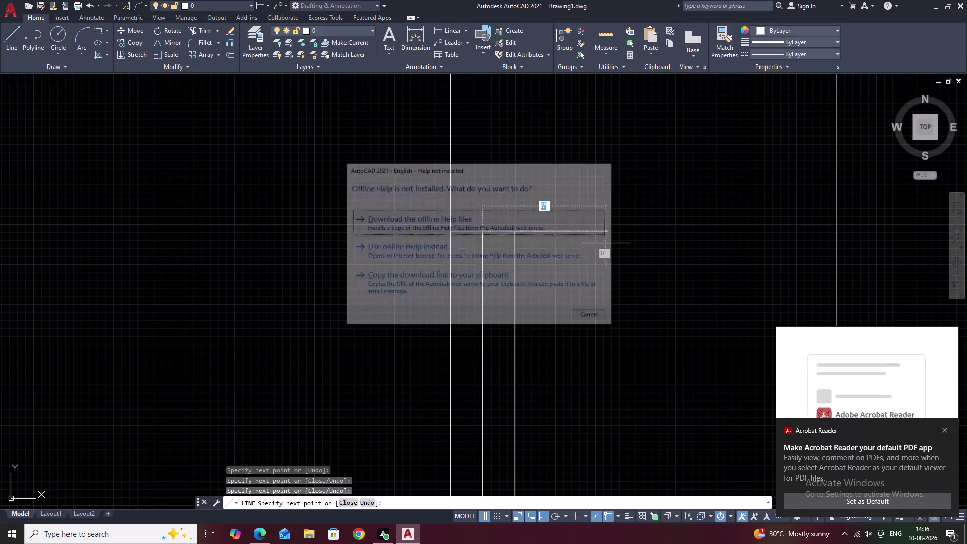
key(F1)
key(F1)
key(F1)
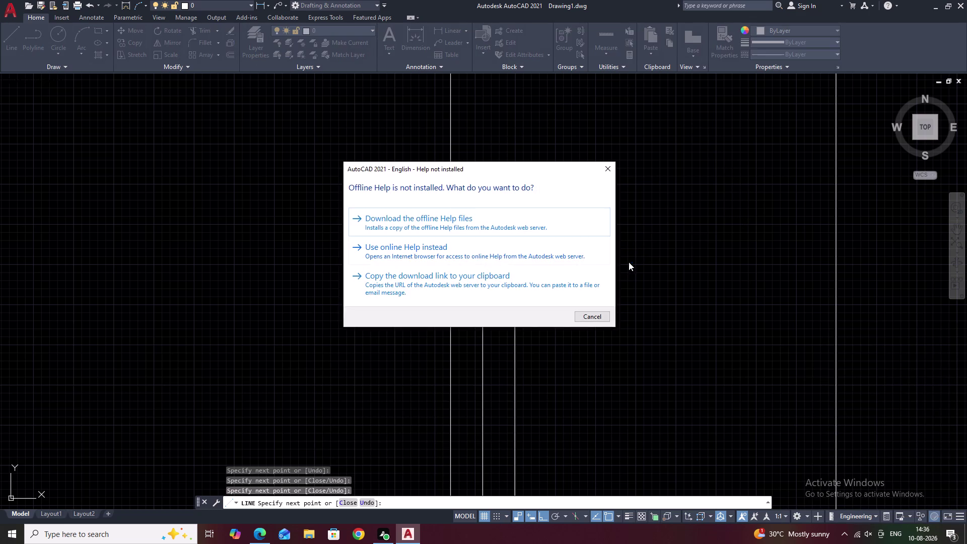